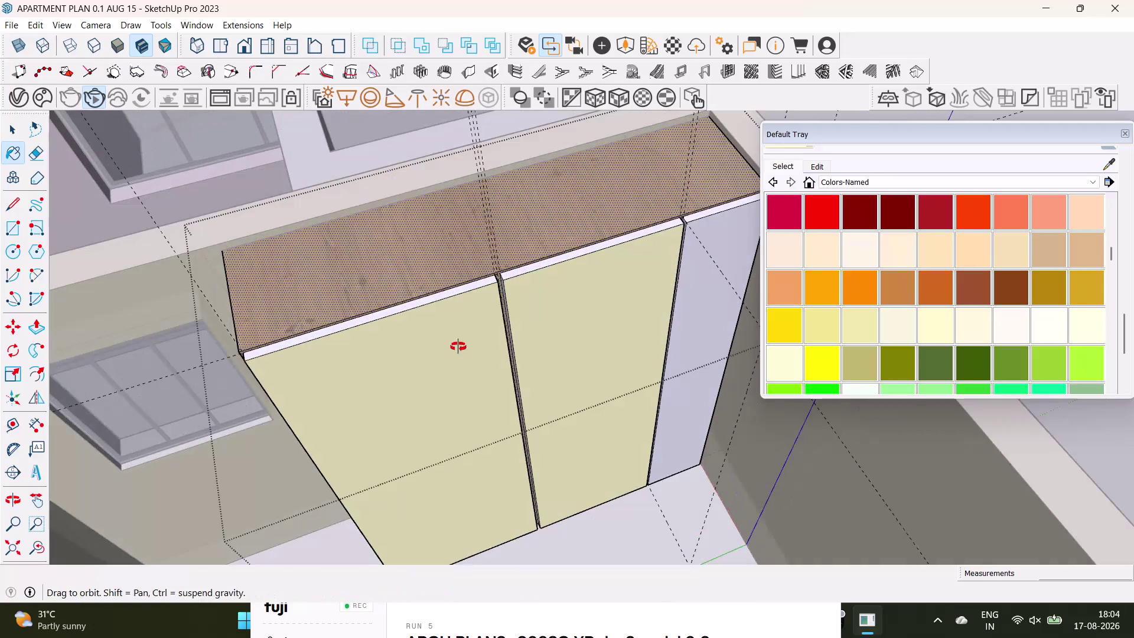
Paint the left shutter's thin top edge faces cream.
scroll(up, 3)
middle_drag(492, 348, 468, 236)
scroll(up, 3)
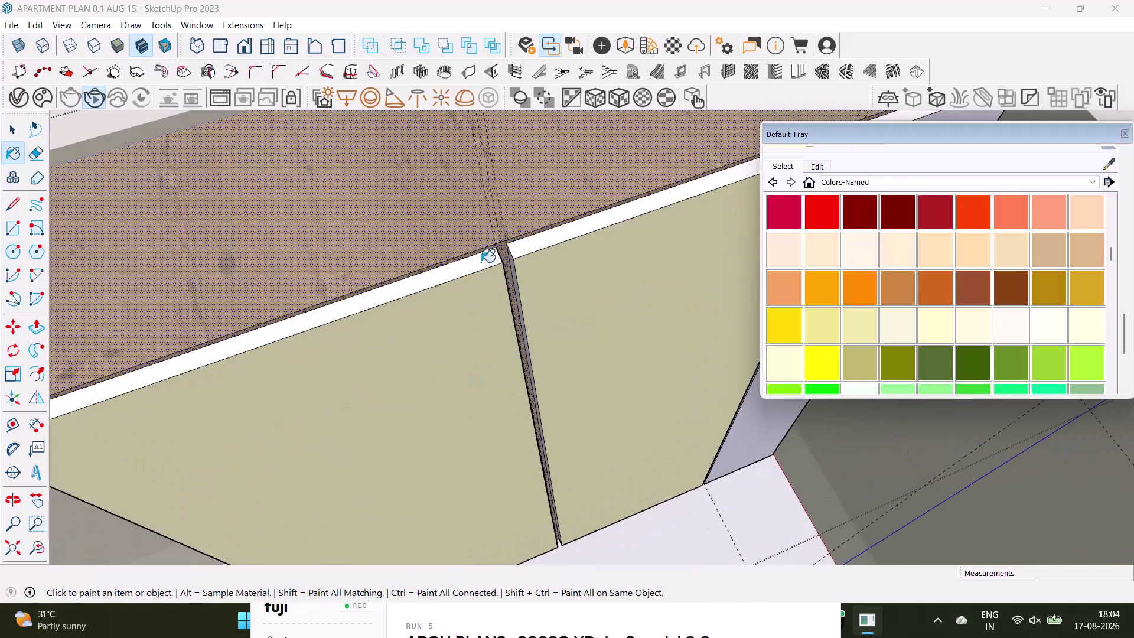
click(481, 262)
click(521, 247)
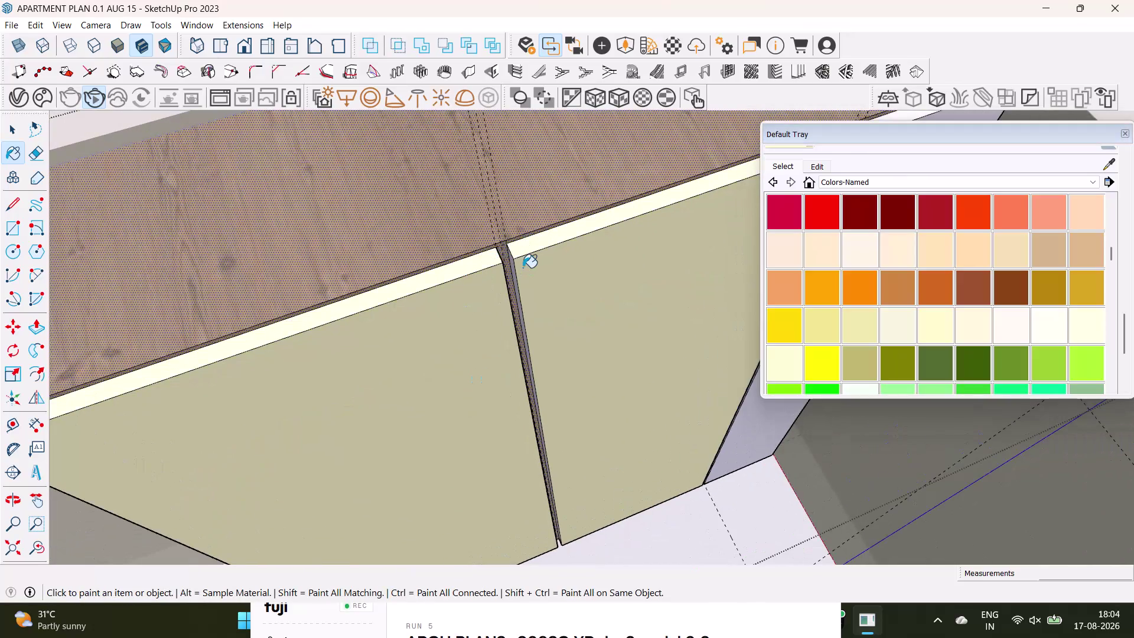
scroll(up, 3)
middle_drag(512, 268, 558, 252)
click(492, 269)
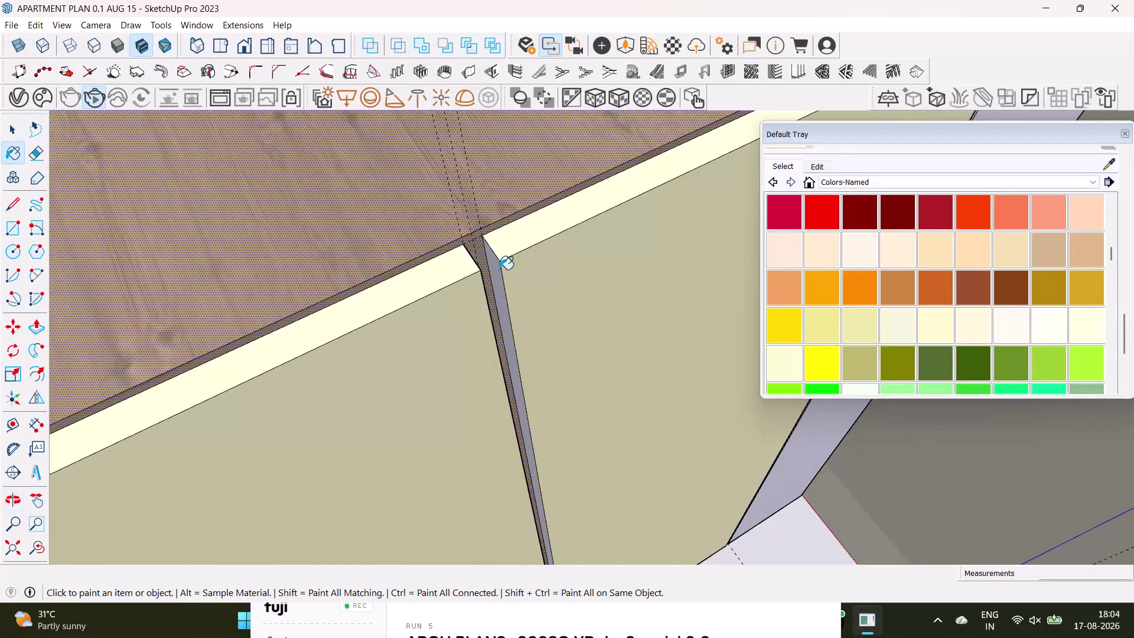
Paint the right shutter's top edge and the remaining top strip cream.
scroll(down, 3)
middle_drag(578, 287, 416, 341)
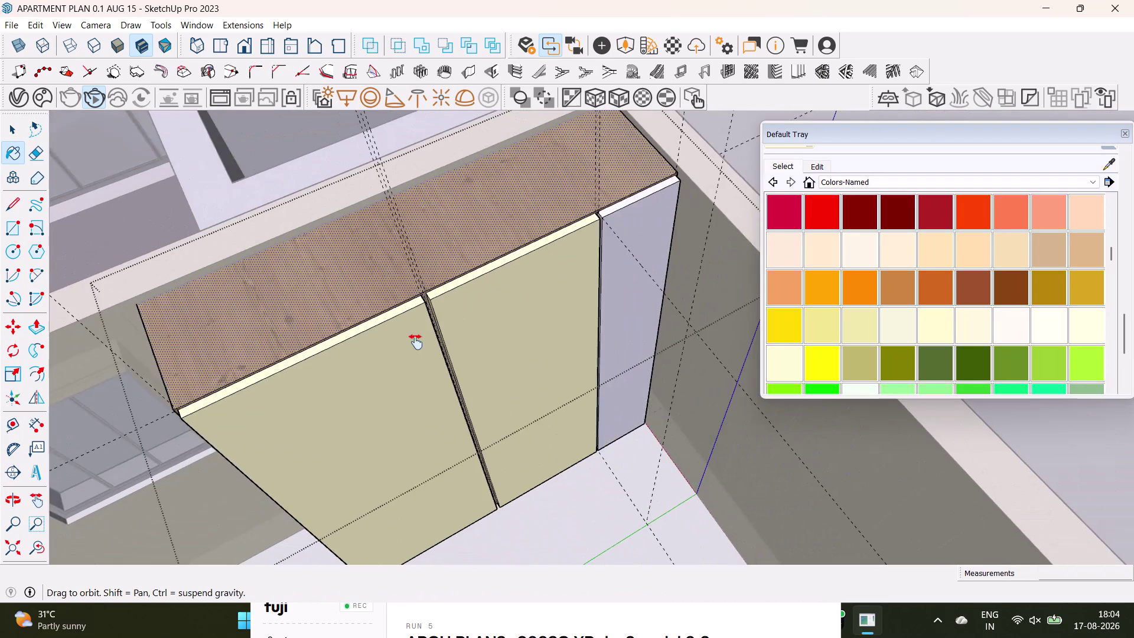
click(568, 251)
scroll(up, 3)
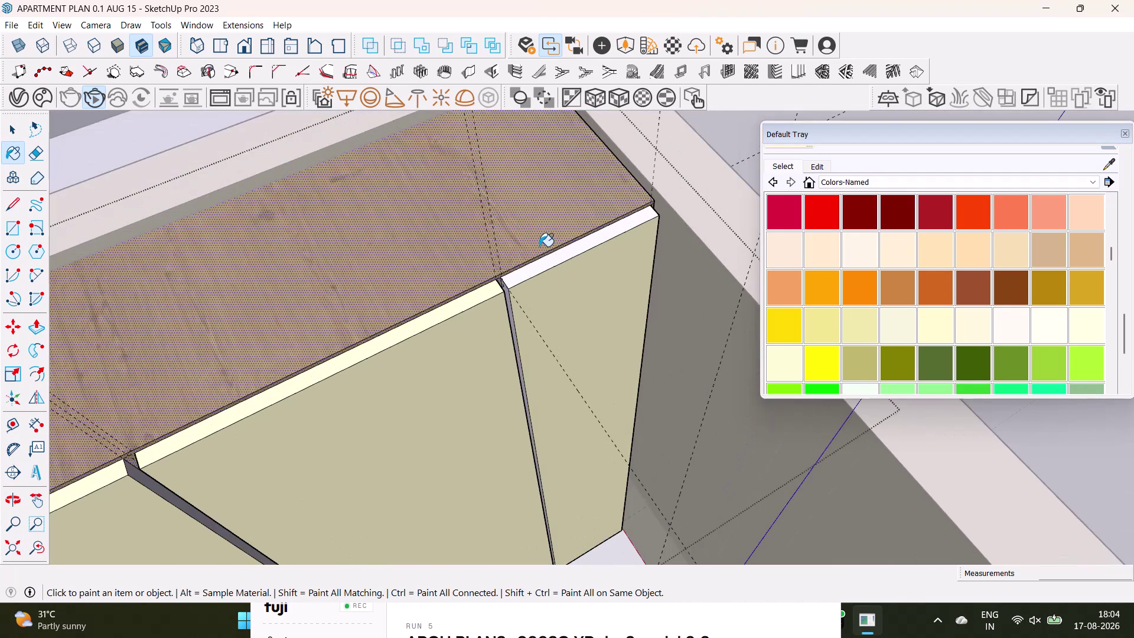
click(551, 264)
scroll(down, 3)
scroll(up, 3)
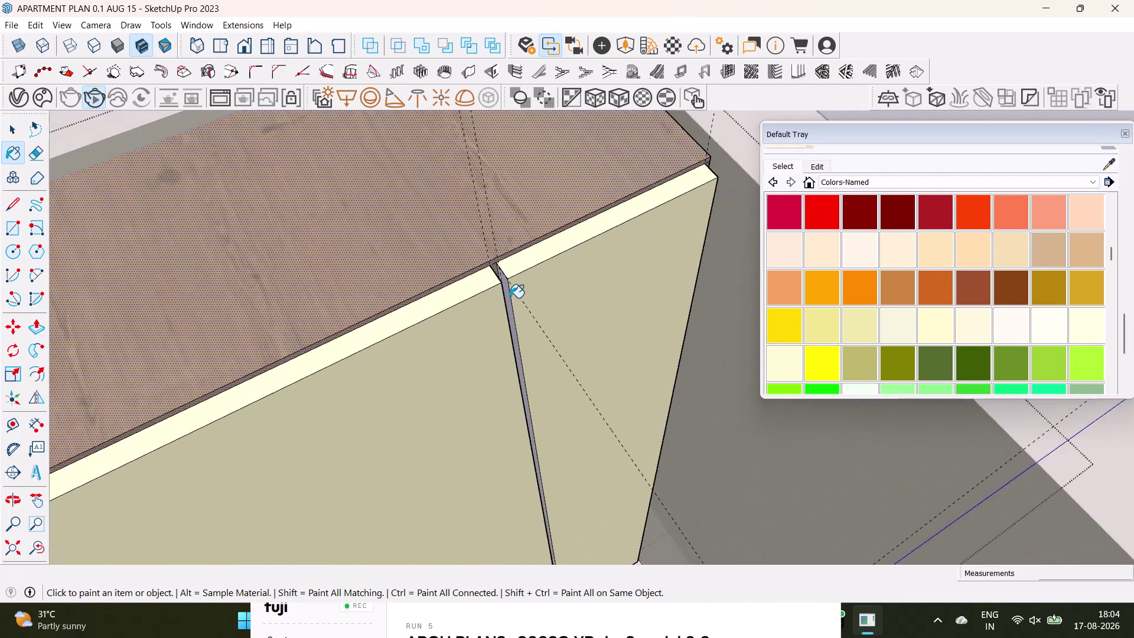
scroll(up, 3)
click(503, 284)
Orbit around the wardrobe to check the painted edges and its side.
scroll(down, 3)
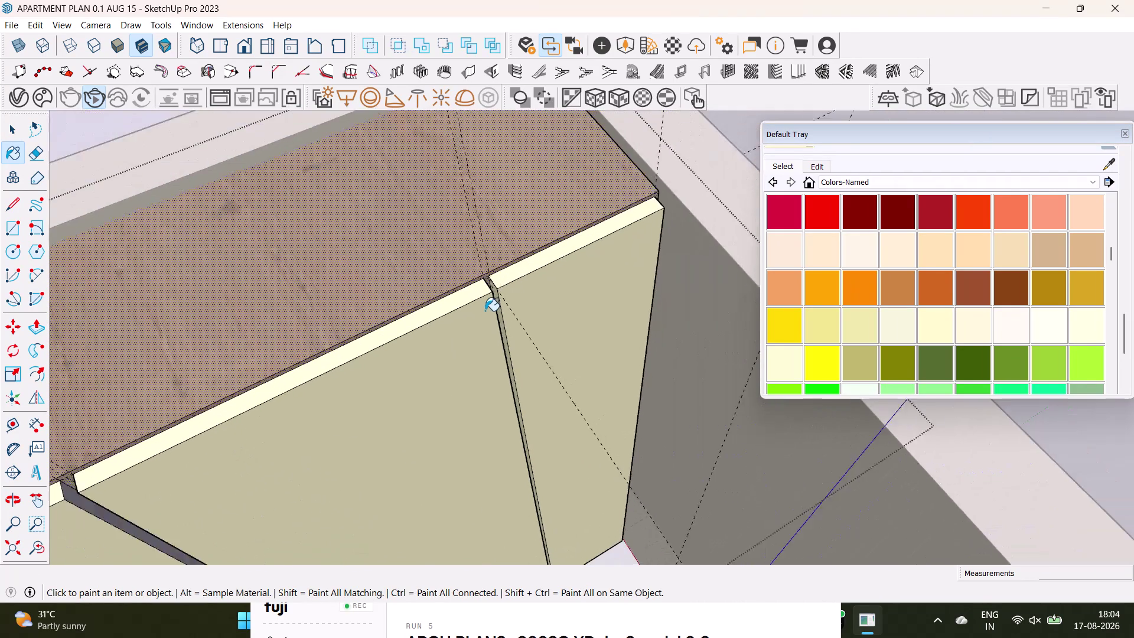
scroll(down, 3)
middle_drag(462, 315, 624, 251)
middle_drag(247, 375, 580, 198)
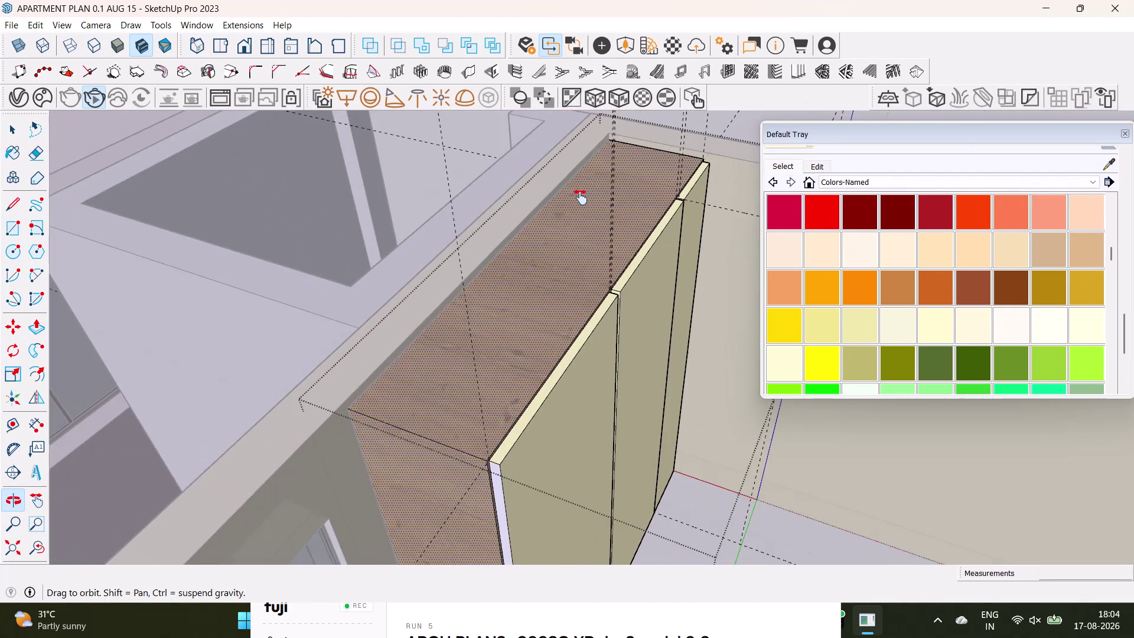
middle_drag(520, 420, 521, 298)
scroll(up, 3)
middle_drag(506, 460, 507, 405)
key(space)
click(511, 403)
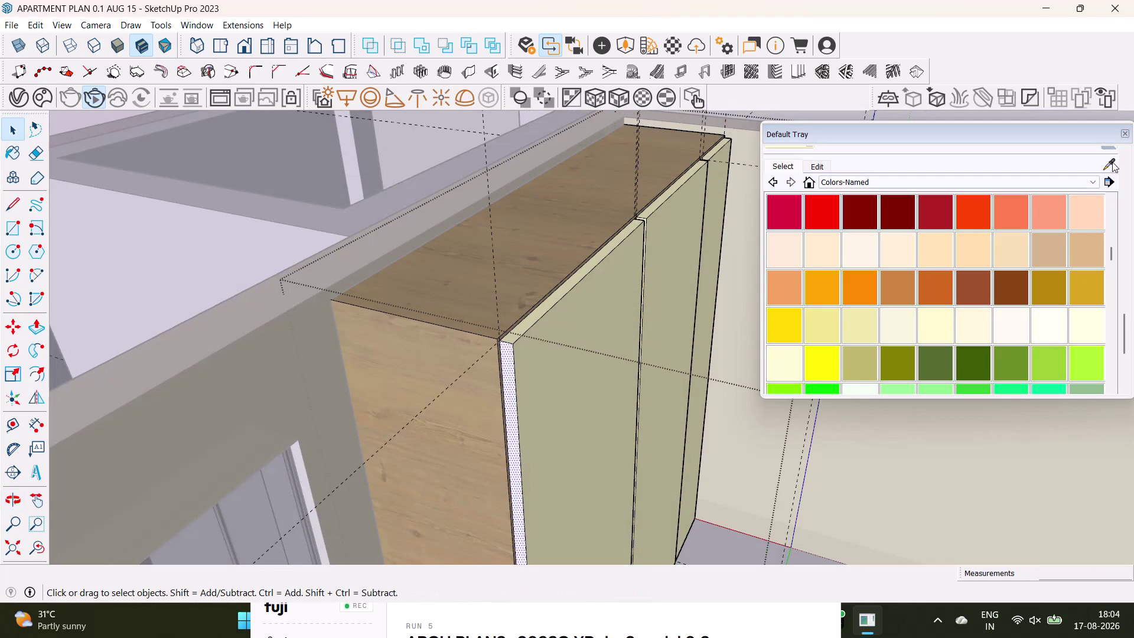
click(1111, 166)
click(512, 385)
click(538, 373)
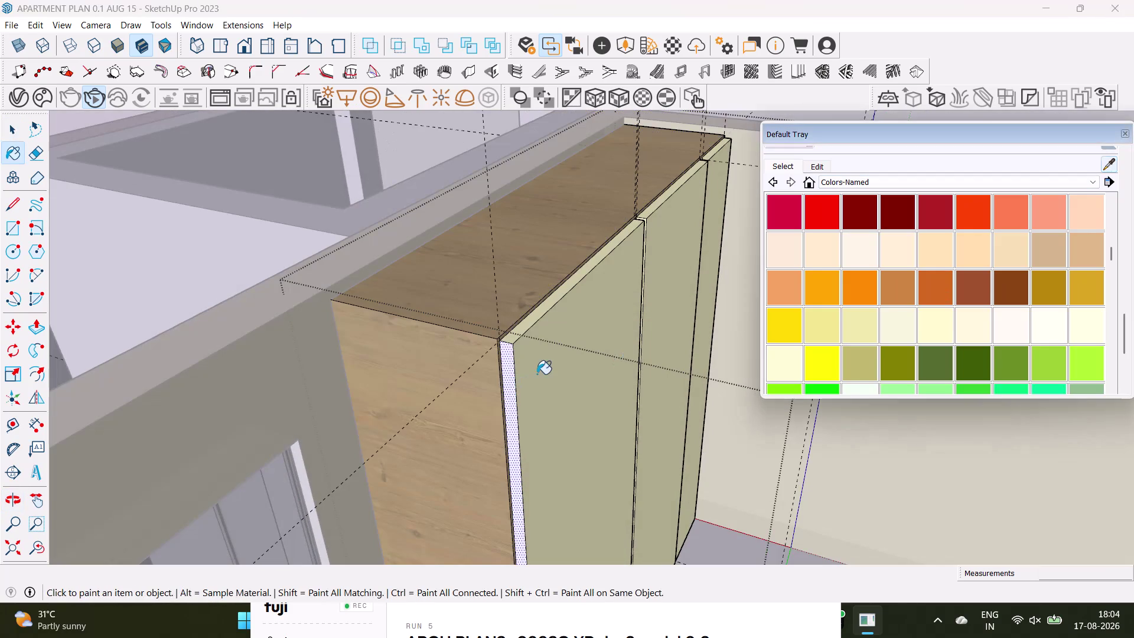
click(513, 378)
click(509, 378)
click(541, 368)
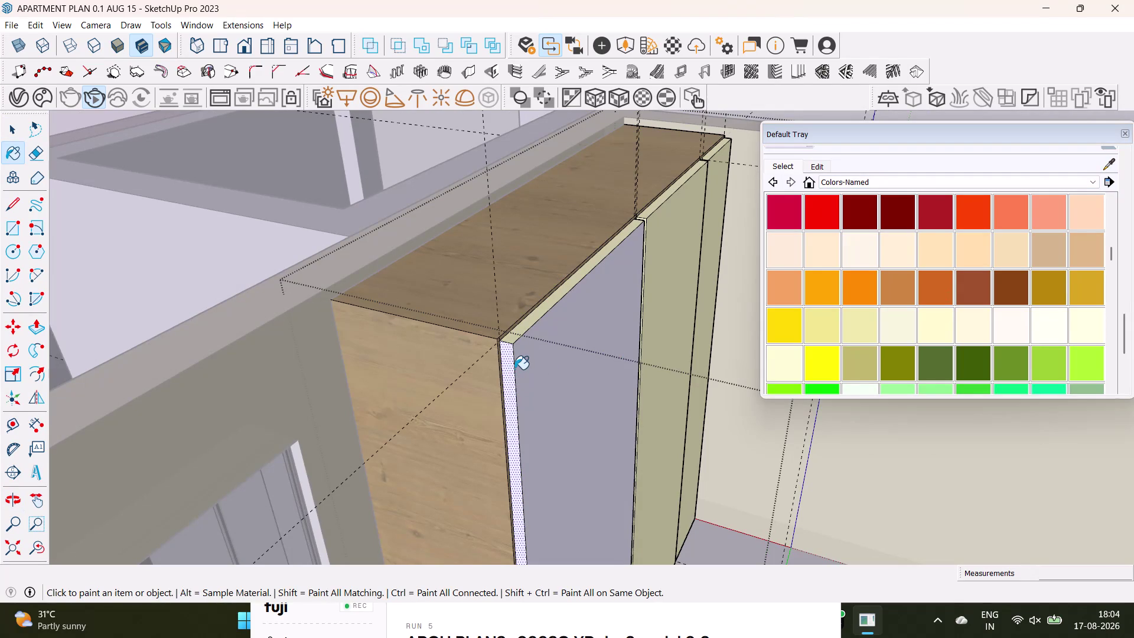
key(space)
click(531, 388)
click(512, 380)
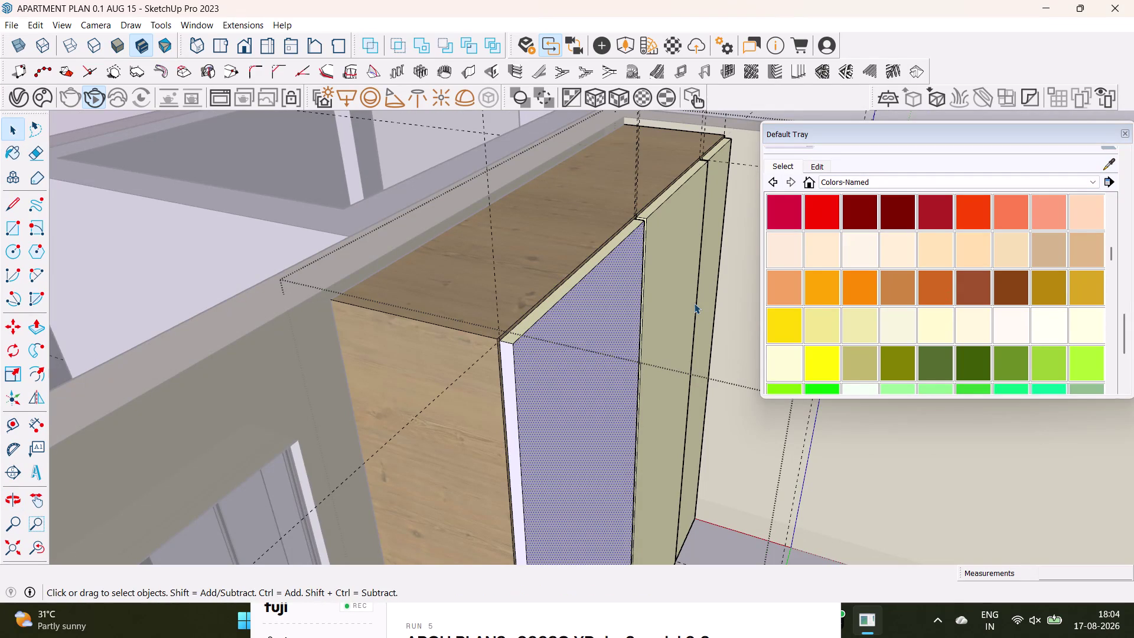
click(1105, 167)
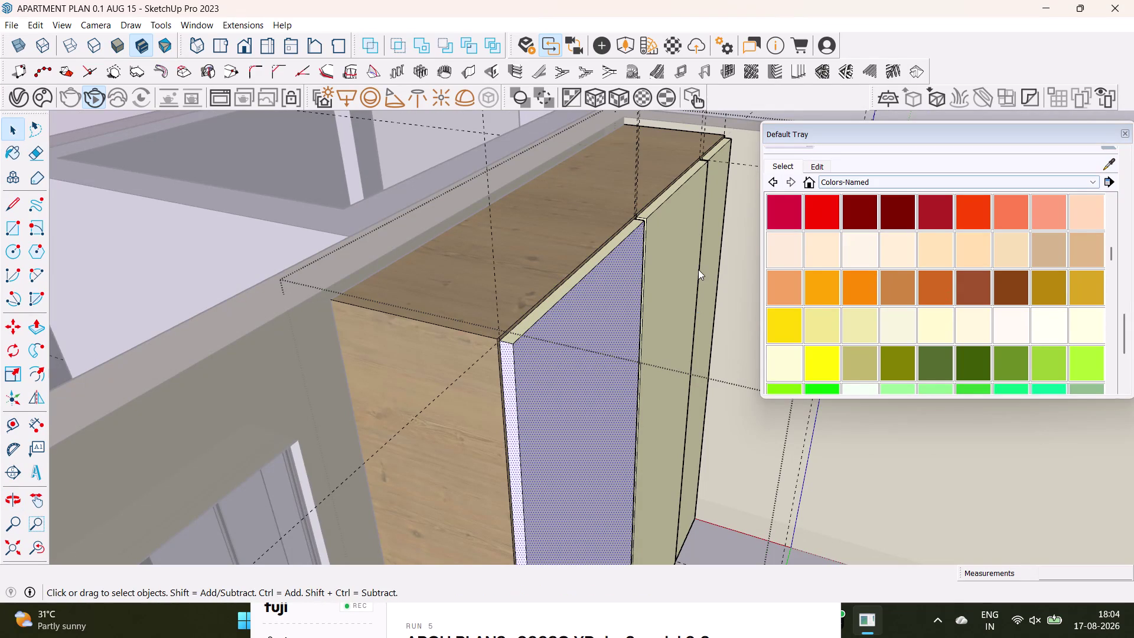
click(663, 266)
scroll(up, 3)
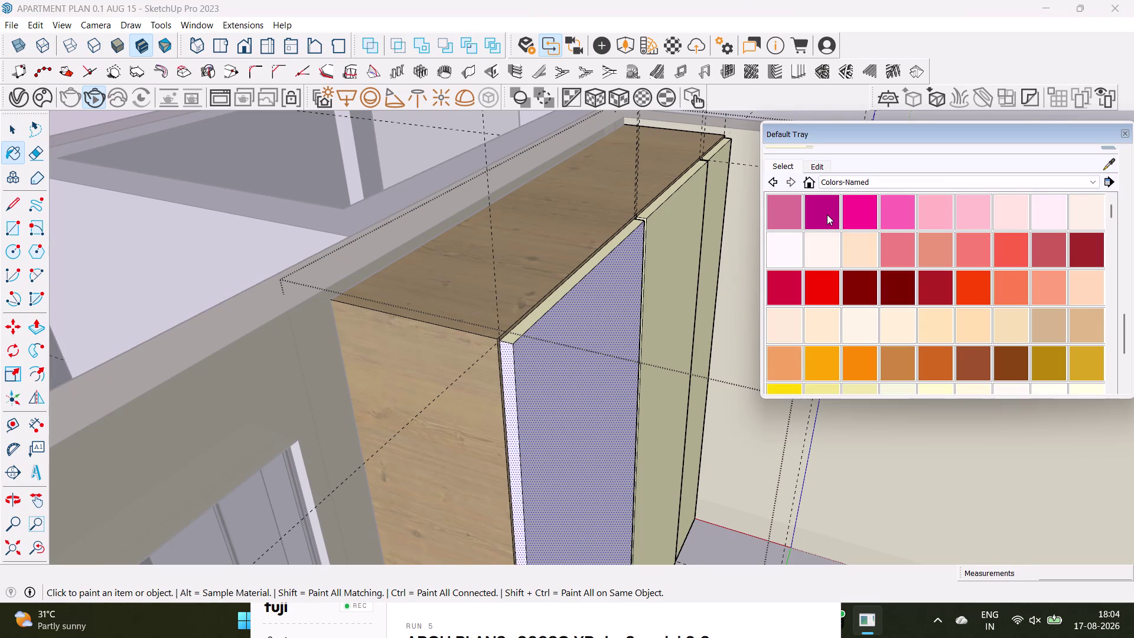
drag(1124, 323, 1133, 239)
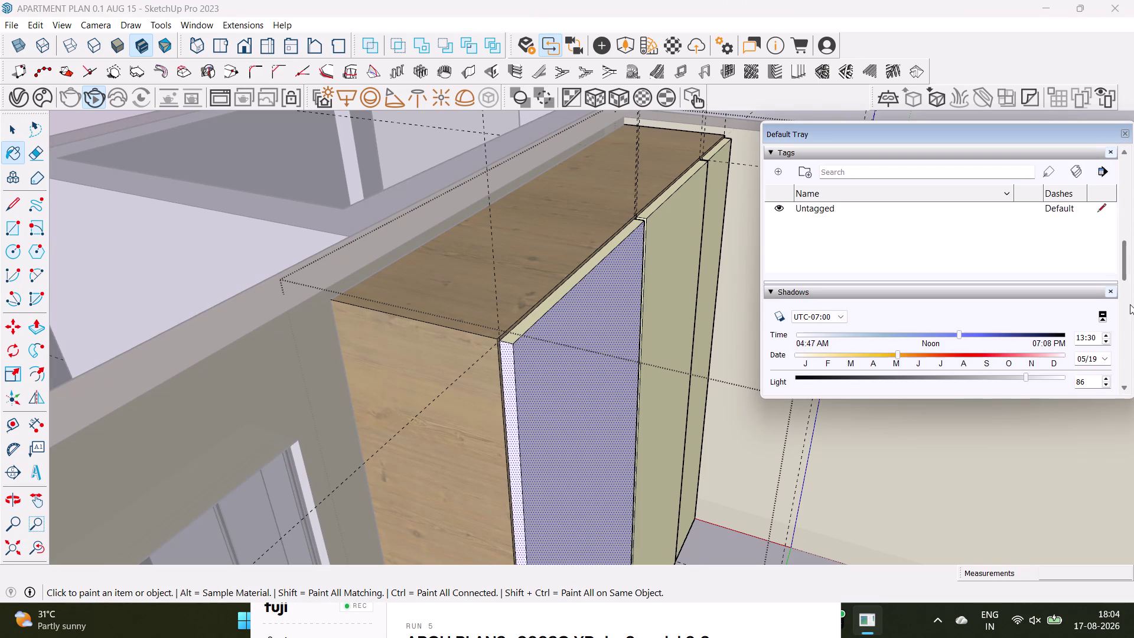
drag(1125, 255, 1127, 306)
click(782, 336)
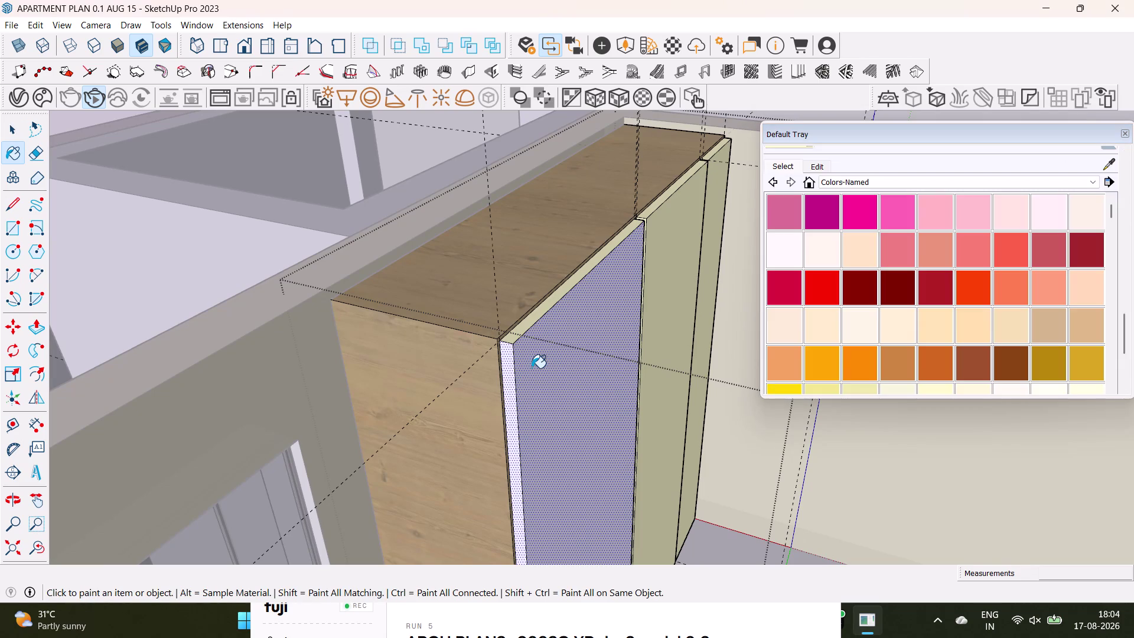
click(531, 368)
click(511, 372)
scroll(down, 3)
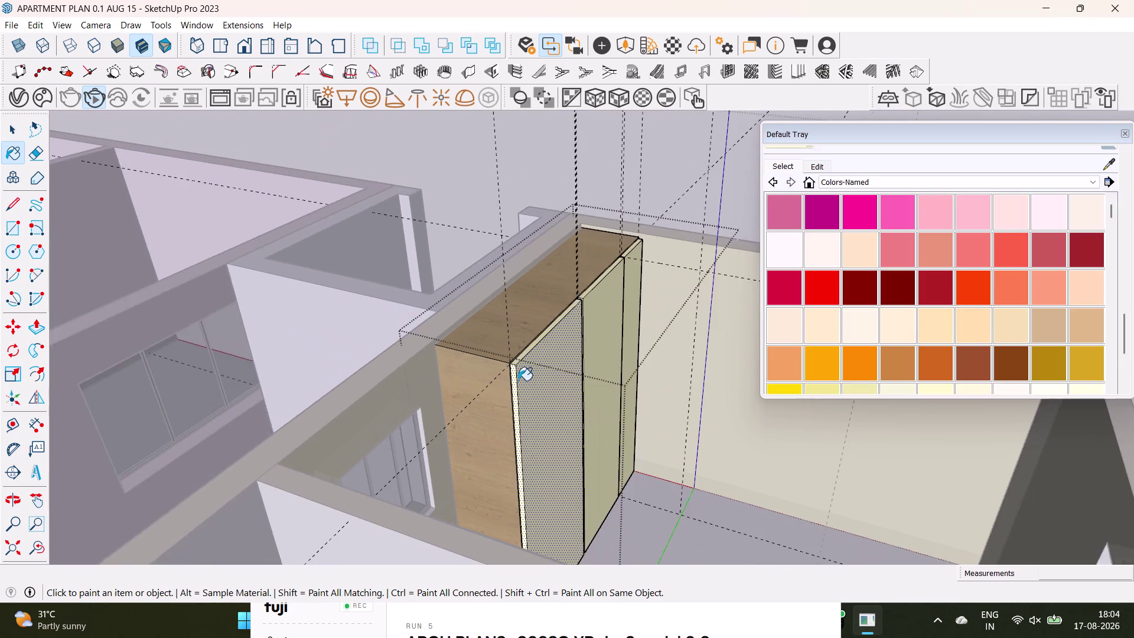
scroll(down, 3)
key(space)
Clear the selection and pull back to an overview of the apartment plan.
click(536, 181)
middle_drag(593, 256, 385, 343)
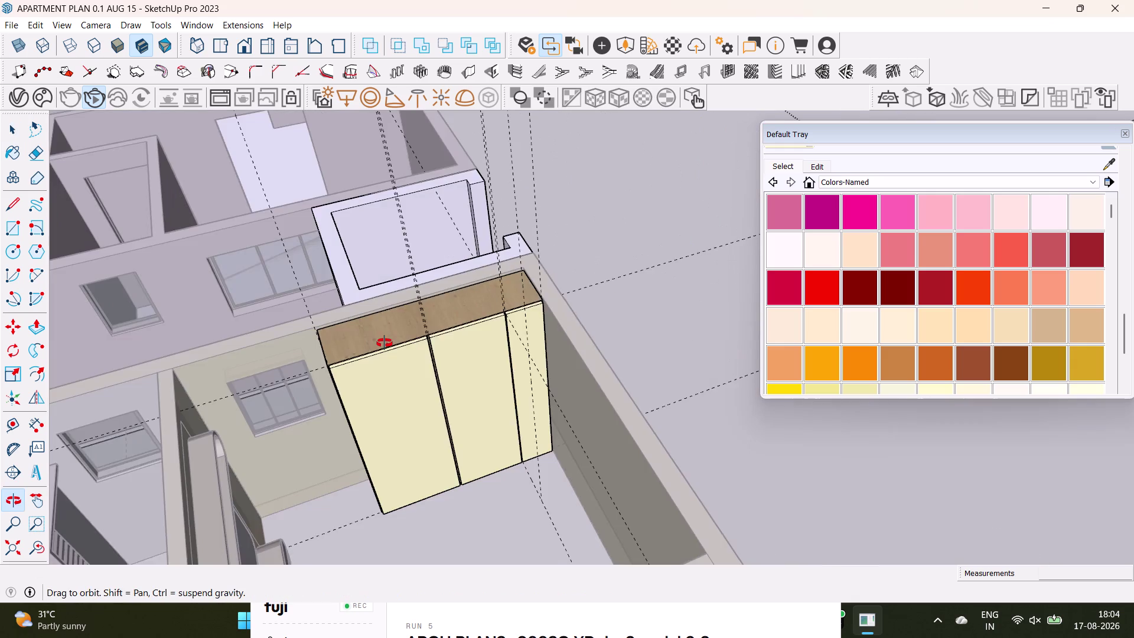
scroll(down, 3)
key(space)
click(583, 331)
middle_drag(591, 362, 344, 409)
scroll(up, 3)
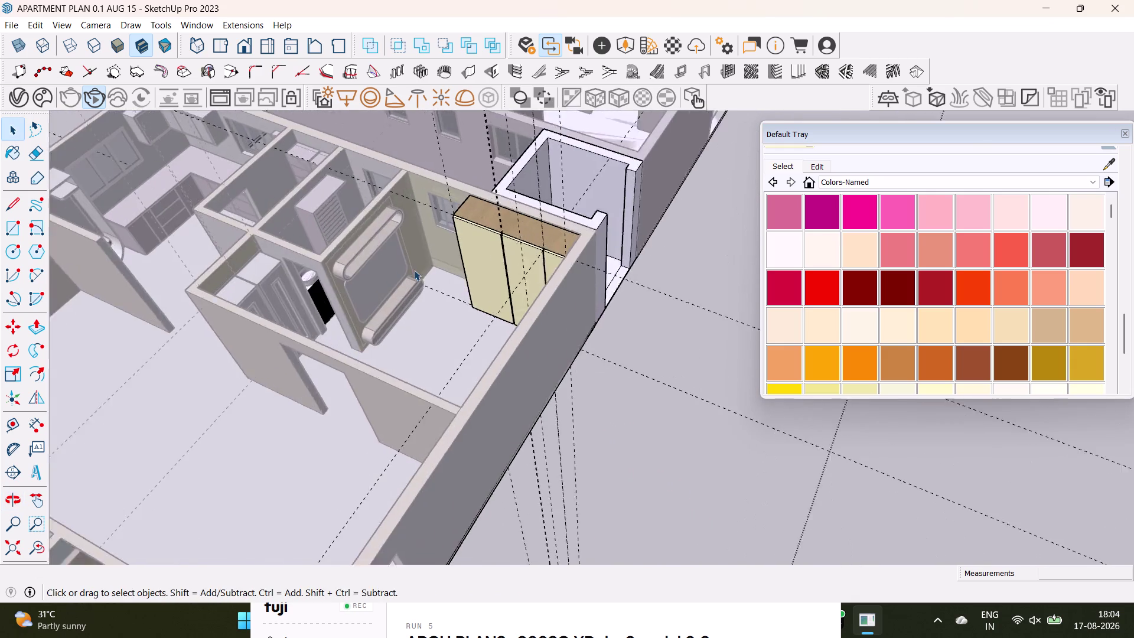
scroll(up, 3)
middle_drag(414, 270, 481, 281)
key(space)
scroll(down, 3)
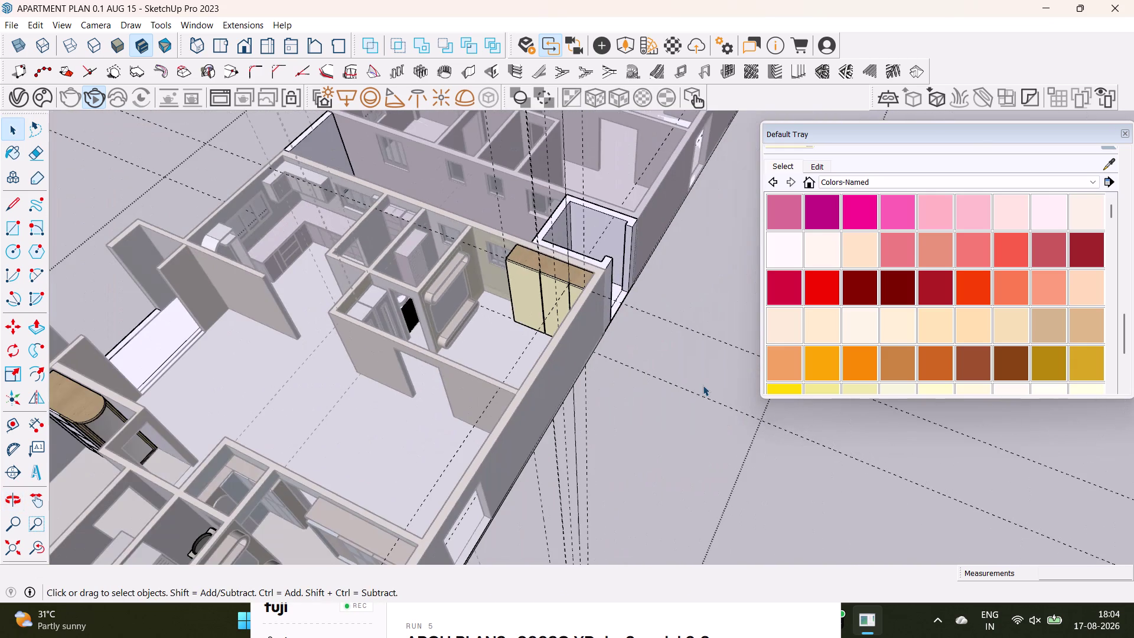
key(space)
click(702, 385)
click(703, 385)
Orbit and zoom to the bedroom wardrobe's white shutters and their handle frames.
middle_drag(637, 459, 468, 405)
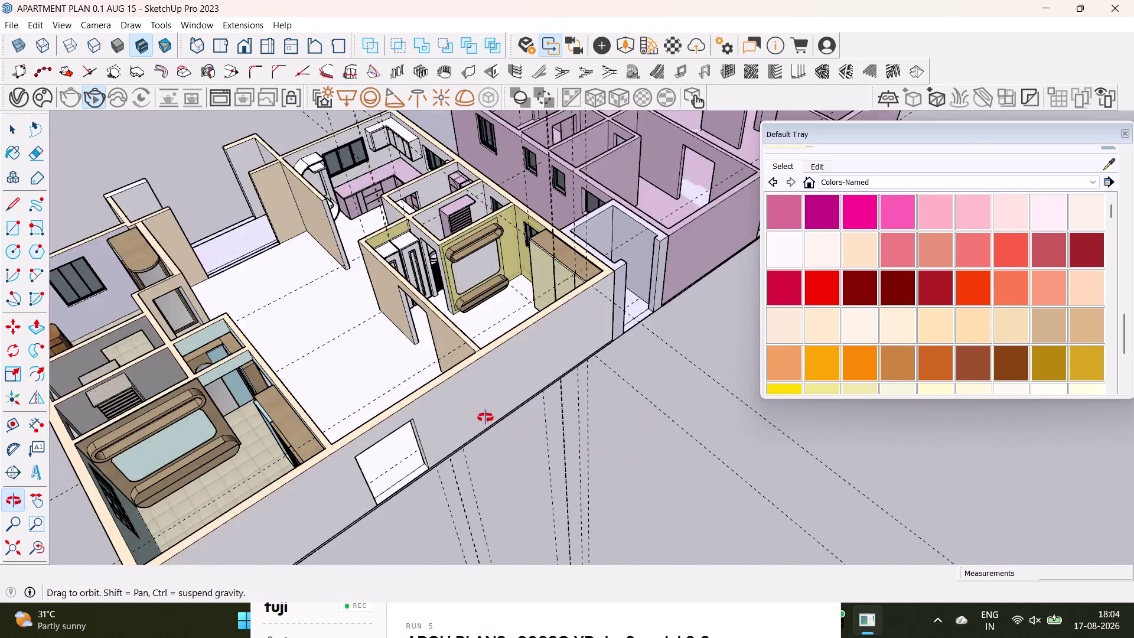
middle_drag(467, 405, 467, 410)
scroll(up, 3)
middle_drag(529, 342, 457, 385)
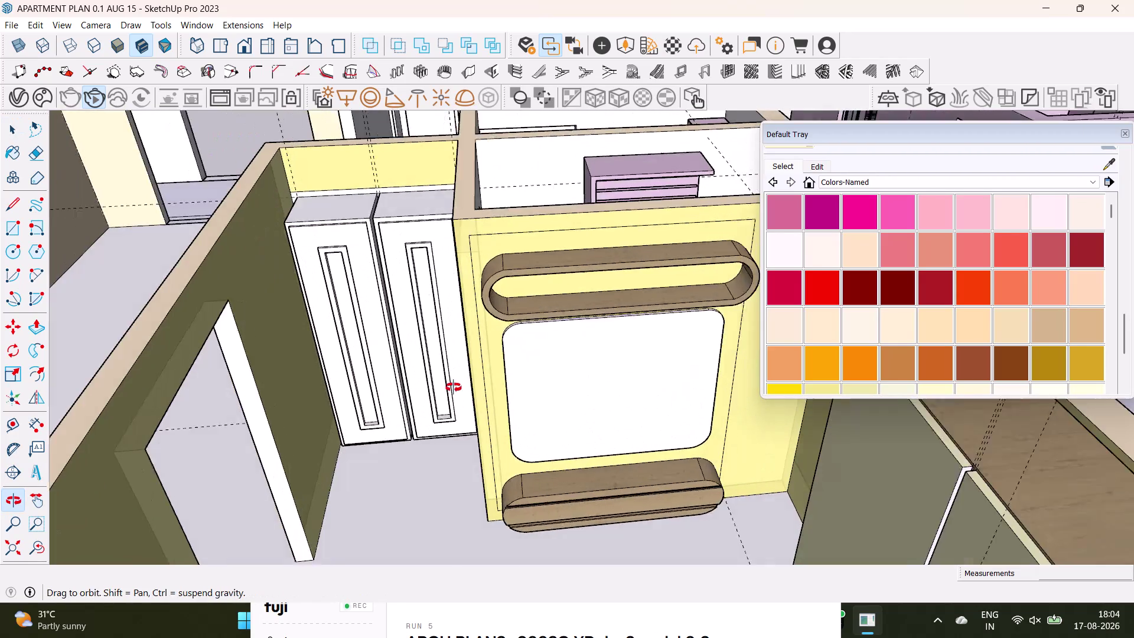
middle_drag(458, 384, 454, 388)
scroll(up, 3)
middle_drag(389, 332, 448, 388)
scroll(up, 3)
middle_drag(363, 319, 363, 315)
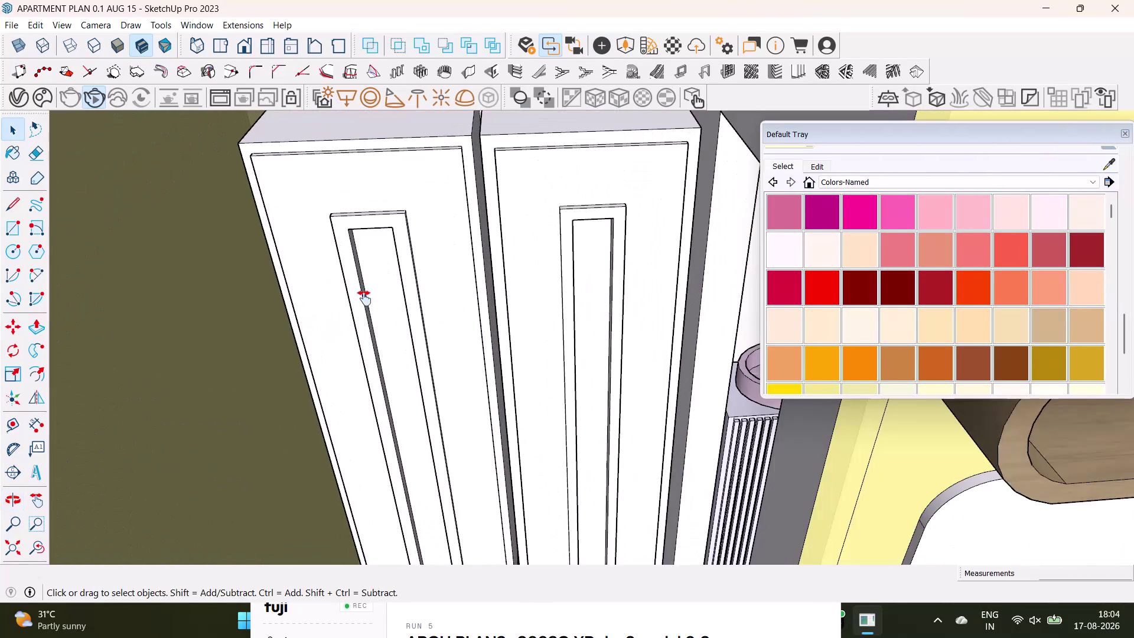
middle_drag(363, 316, 367, 297)
Enter the shutter group and its handle frame for editing.
double_click(389, 196)
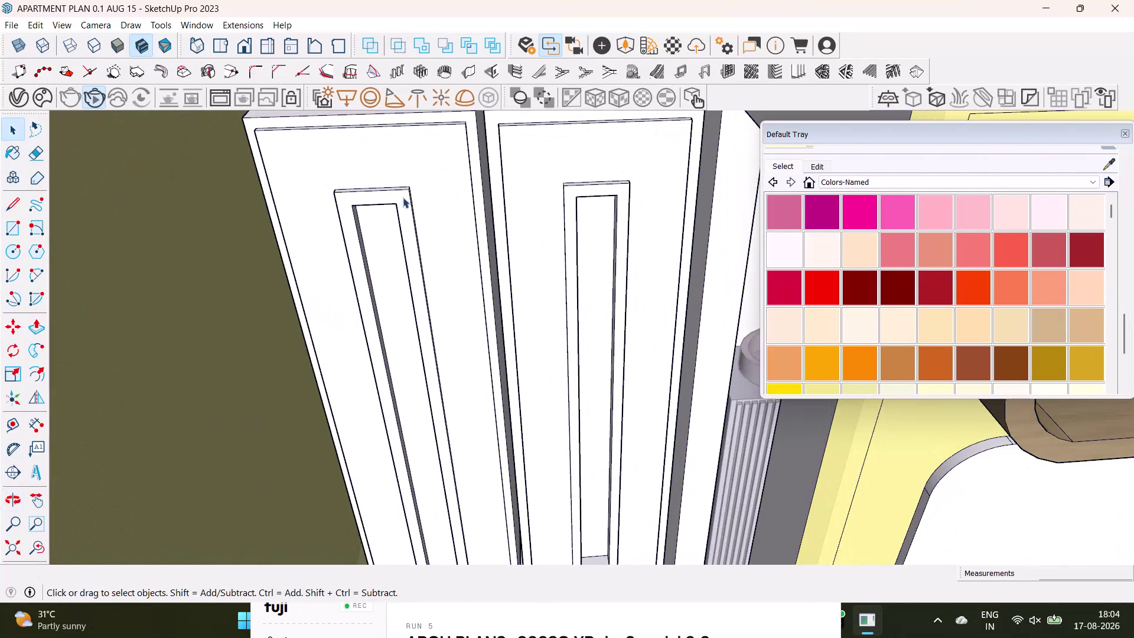
double_click(403, 201)
scroll(up, 3)
middle_drag(399, 208, 402, 289)
scroll(up, 3)
click(416, 235)
middle_drag(447, 286, 422, 292)
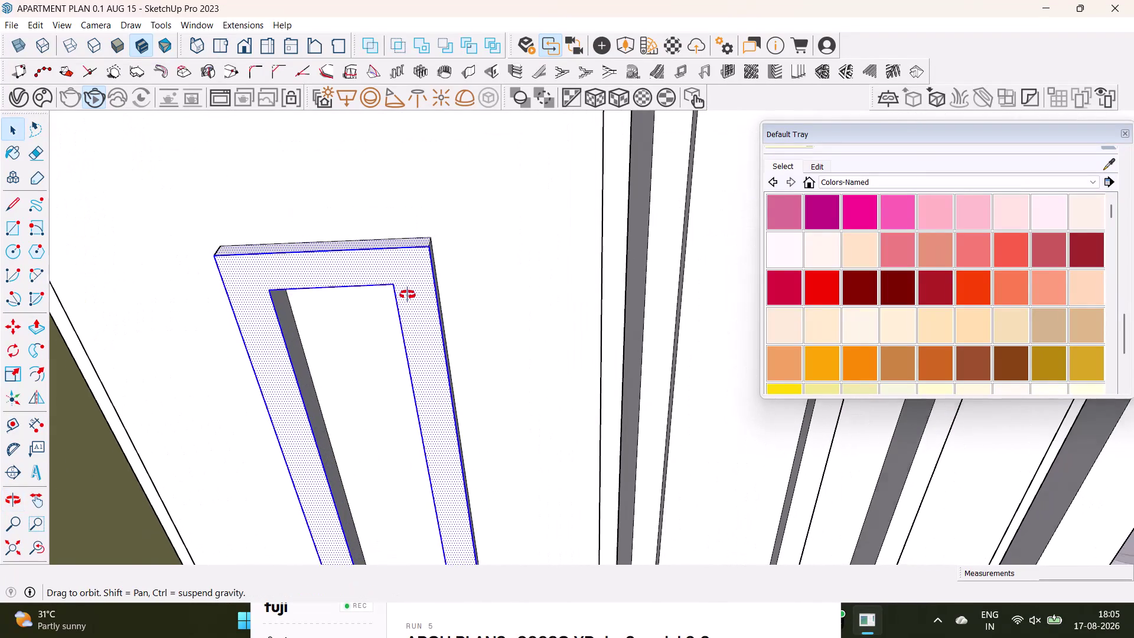
middle_drag(422, 291, 338, 295)
click(287, 274)
middle_drag(218, 329, 384, 323)
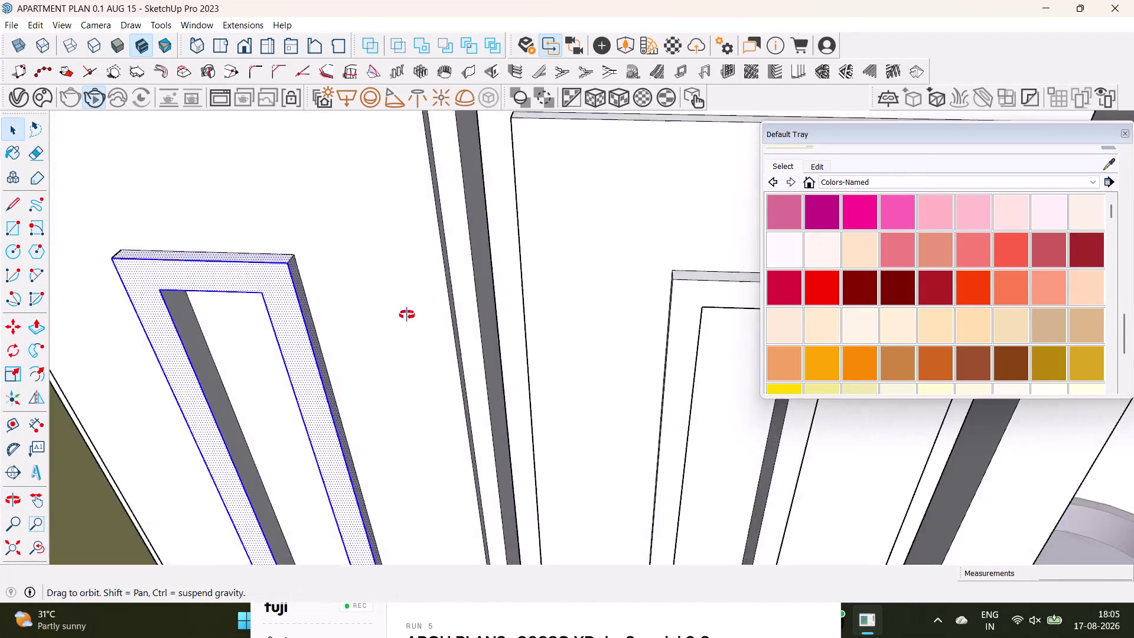
middle_drag(384, 322, 466, 300)
middle_drag(407, 385, 497, 265)
middle_drag(436, 332, 540, 301)
middle_drag(503, 311, 425, 341)
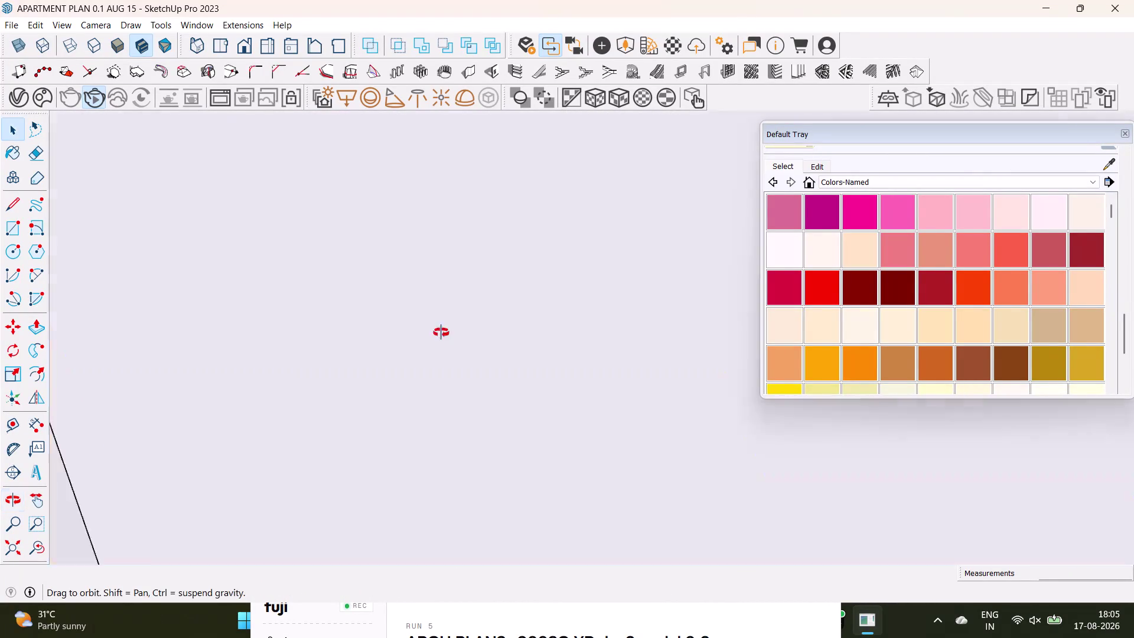
middle_drag(425, 341, 327, 426)
click(37, 544)
scroll(up, 3)
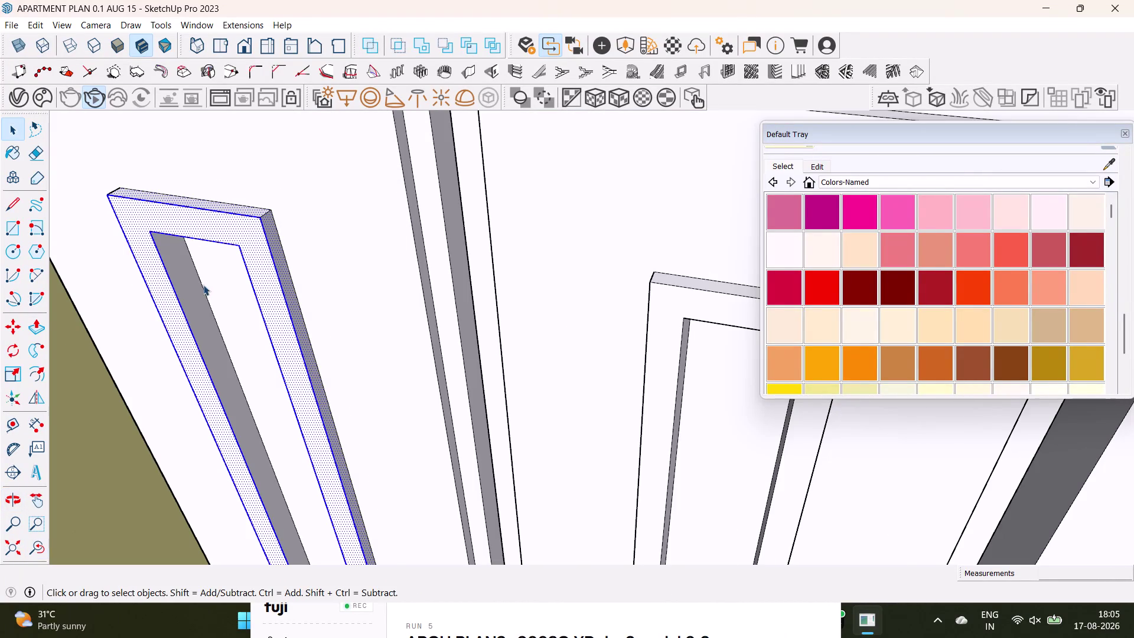
middle_drag(204, 283, 370, 259)
middle_drag(364, 295, 588, 282)
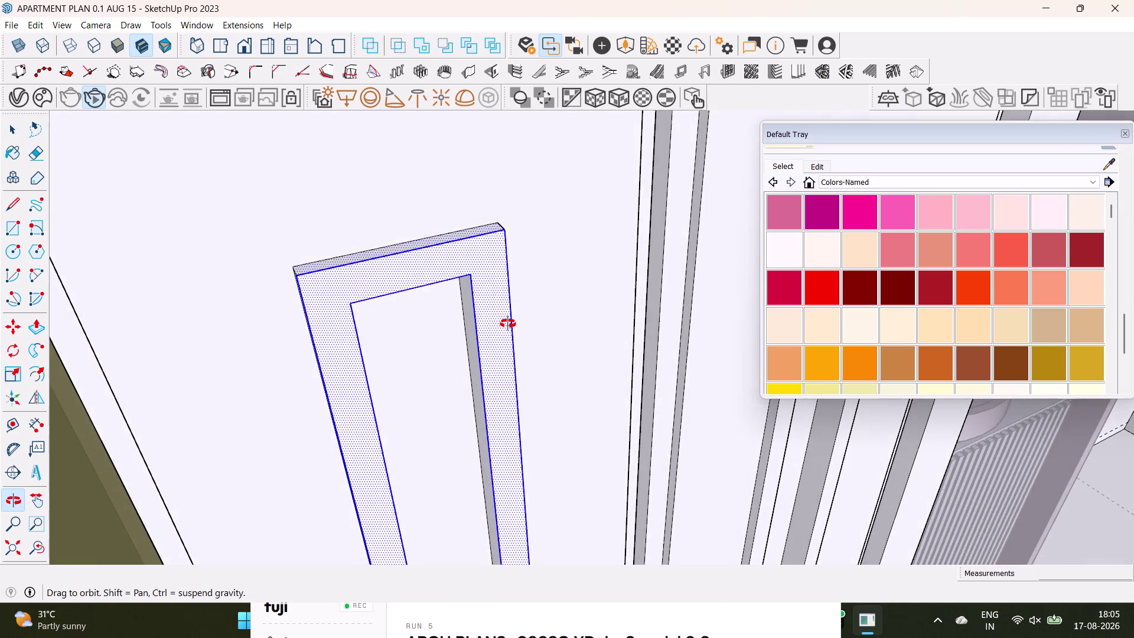
middle_drag(489, 329, 563, 305)
click(313, 309)
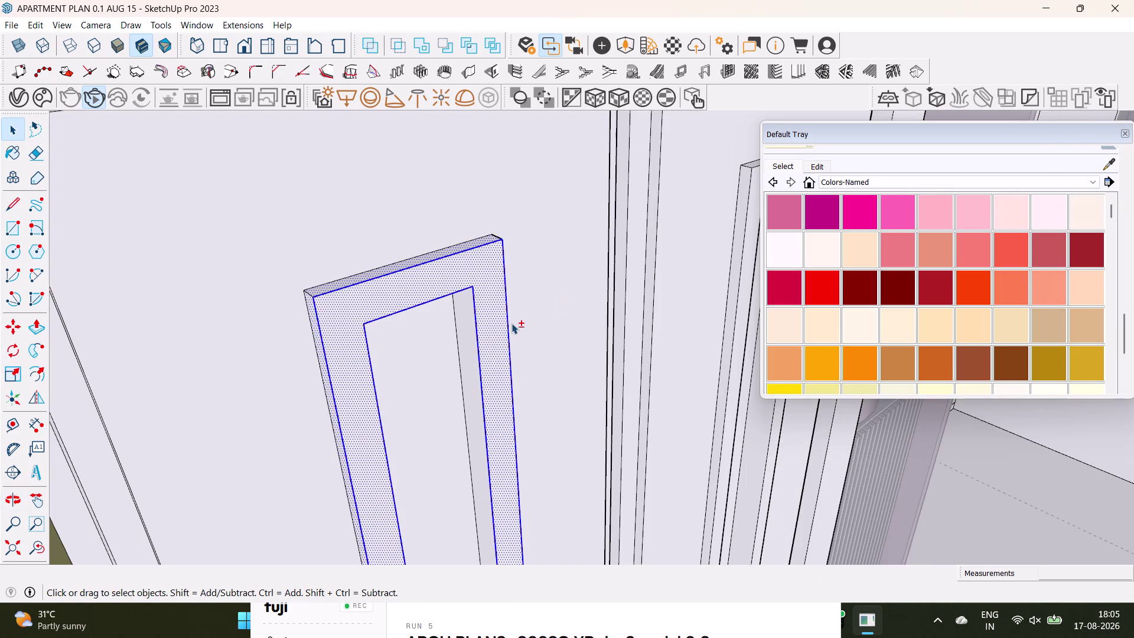
scroll(down, 3)
click(31, 557)
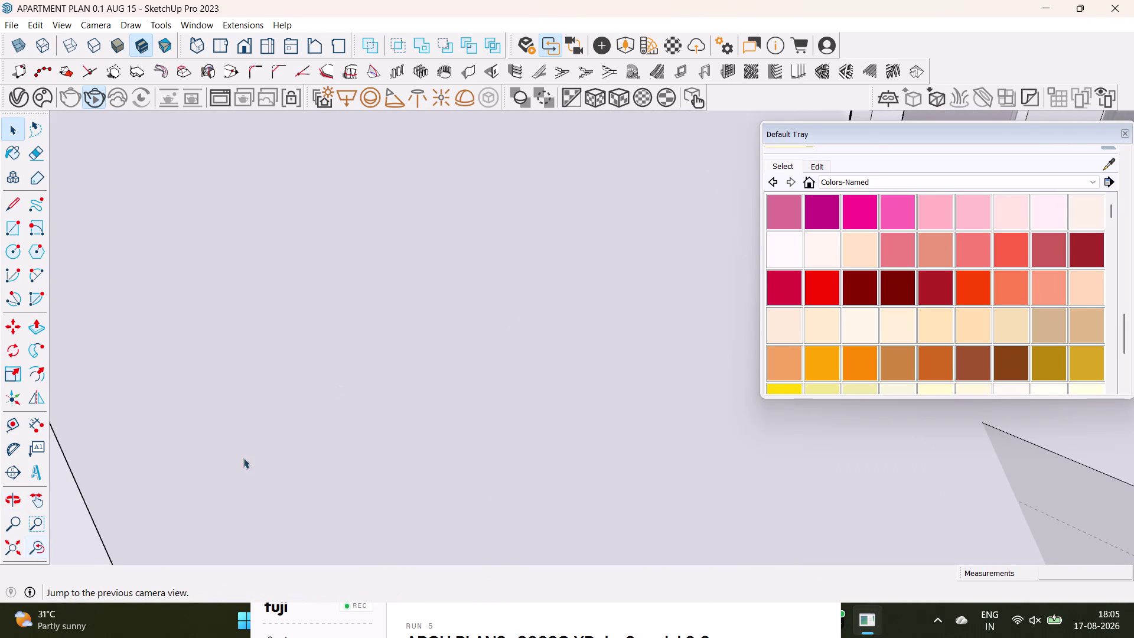
scroll(up, 3)
click(482, 323)
middle_drag(489, 349, 447, 328)
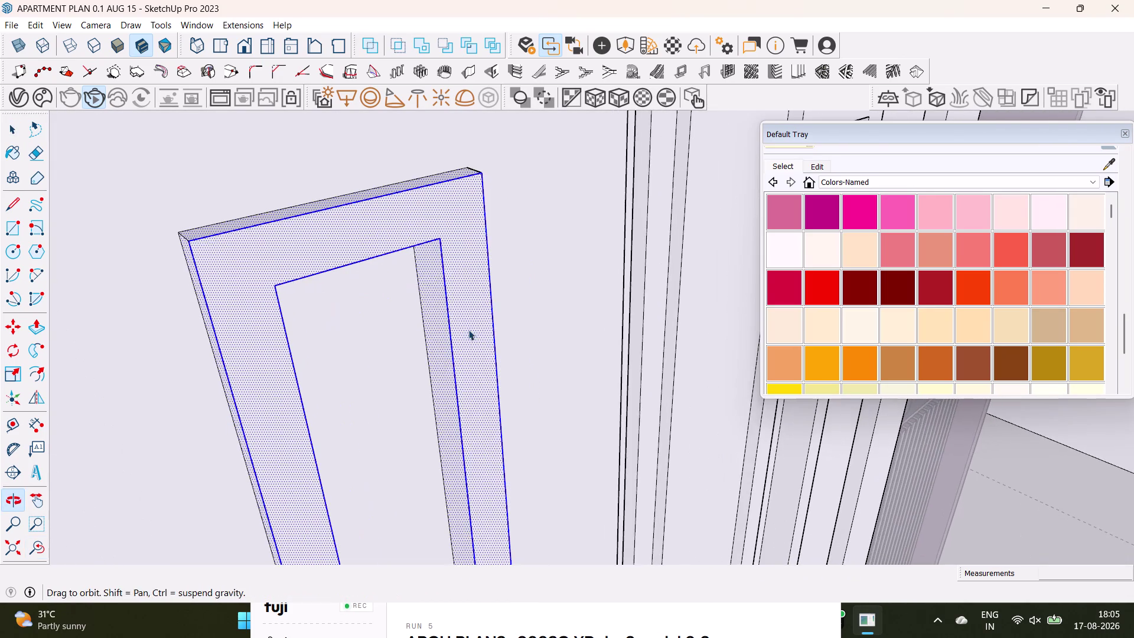
middle_drag(466, 330, 263, 345)
click(303, 268)
scroll(down, 3)
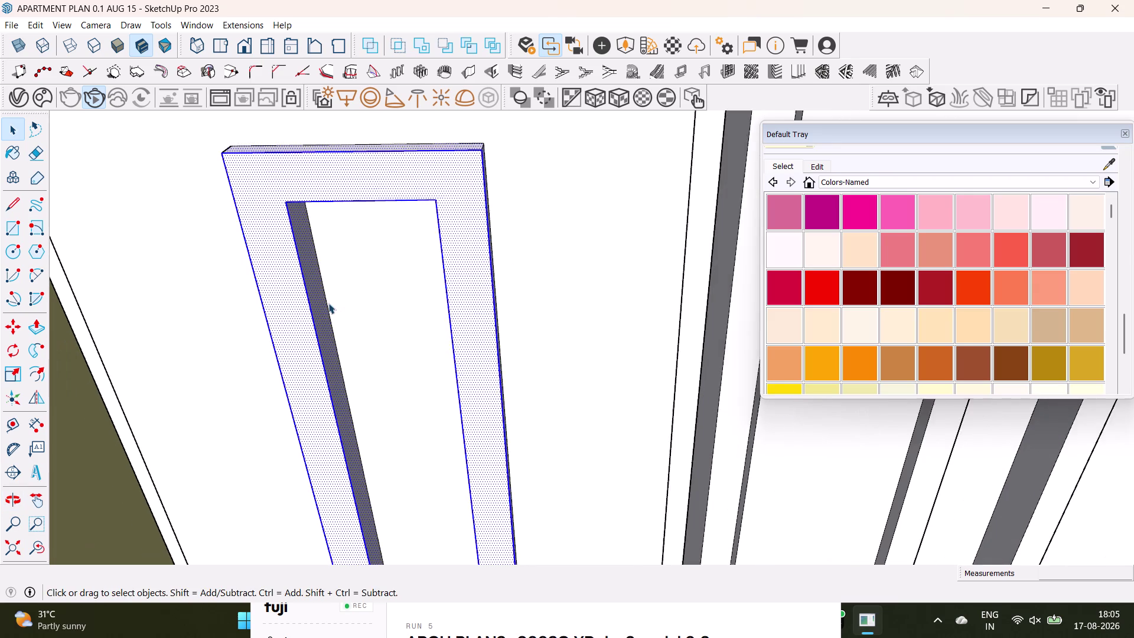
scroll(down, 3)
middle_drag(391, 362, 391, 166)
scroll(down, 3)
middle_drag(426, 527, 443, 364)
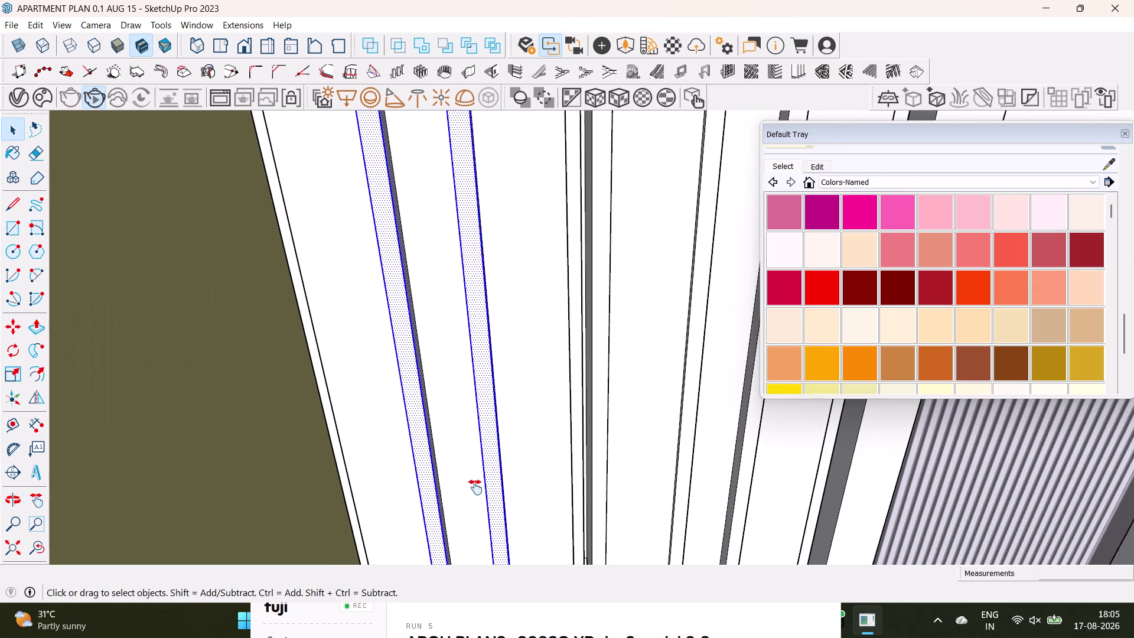
middle_drag(477, 501, 446, 337)
scroll(up, 3)
click(493, 510)
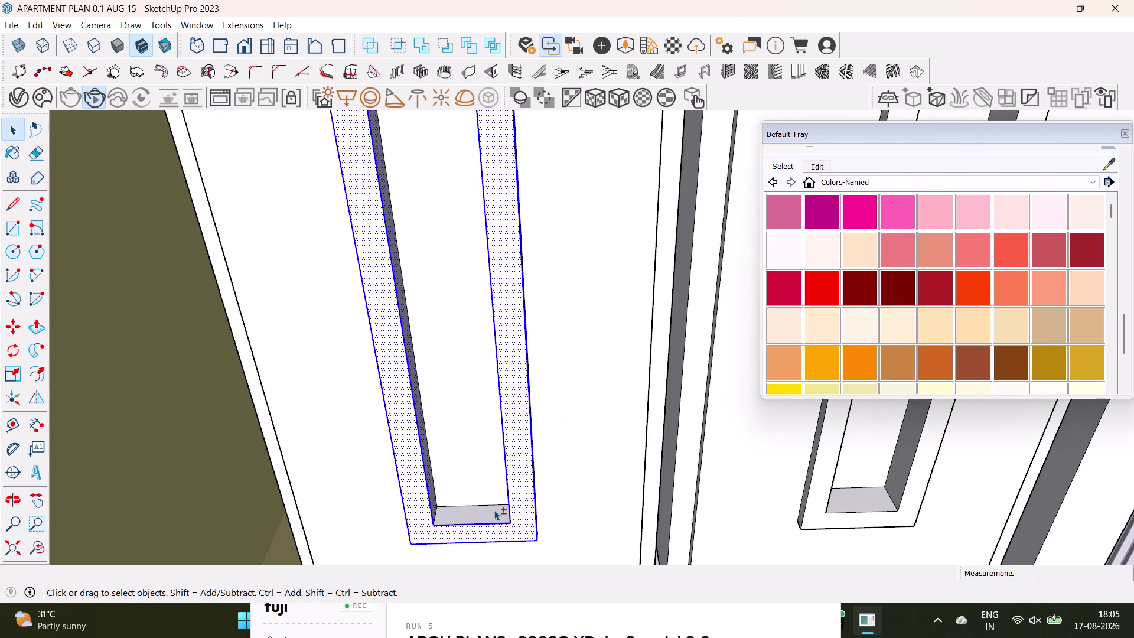
middle_drag(479, 436, 332, 474)
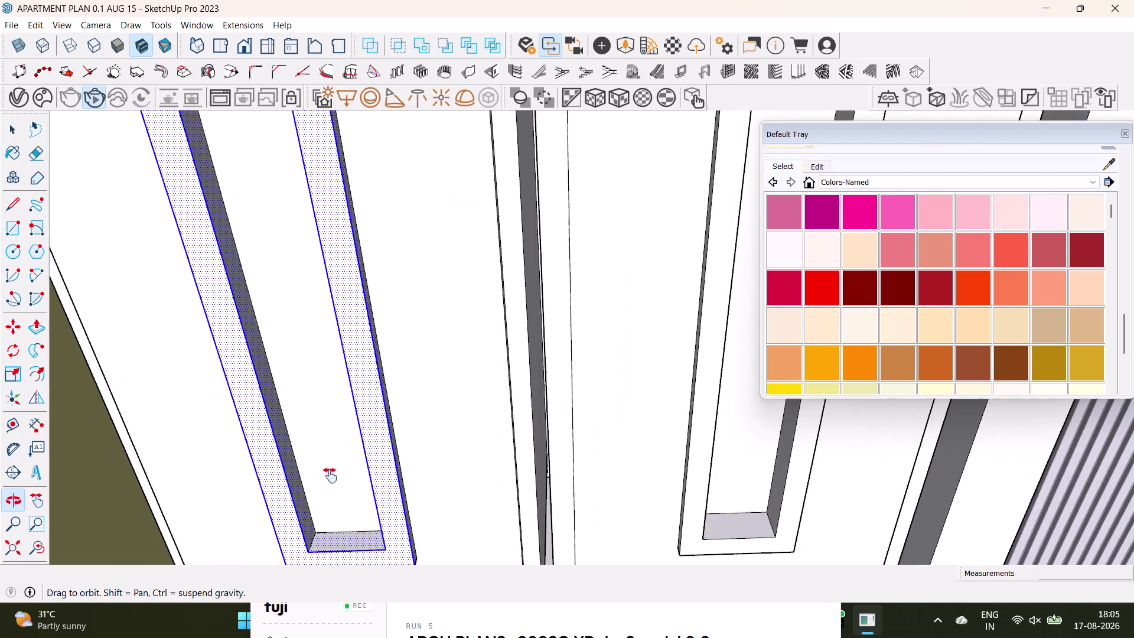
middle_drag(332, 475, 296, 515)
middle_drag(582, 358, 535, 427)
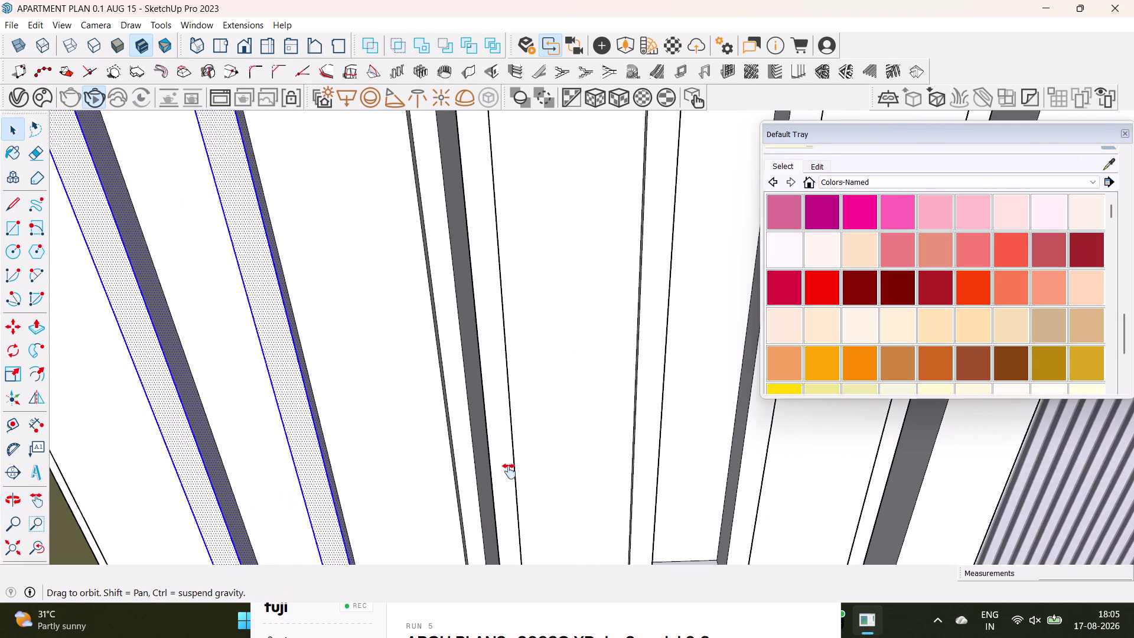
middle_drag(534, 427, 479, 528)
middle_drag(542, 358, 538, 409)
scroll(down, 3)
scroll(down, 3)
middle_drag(545, 370, 549, 493)
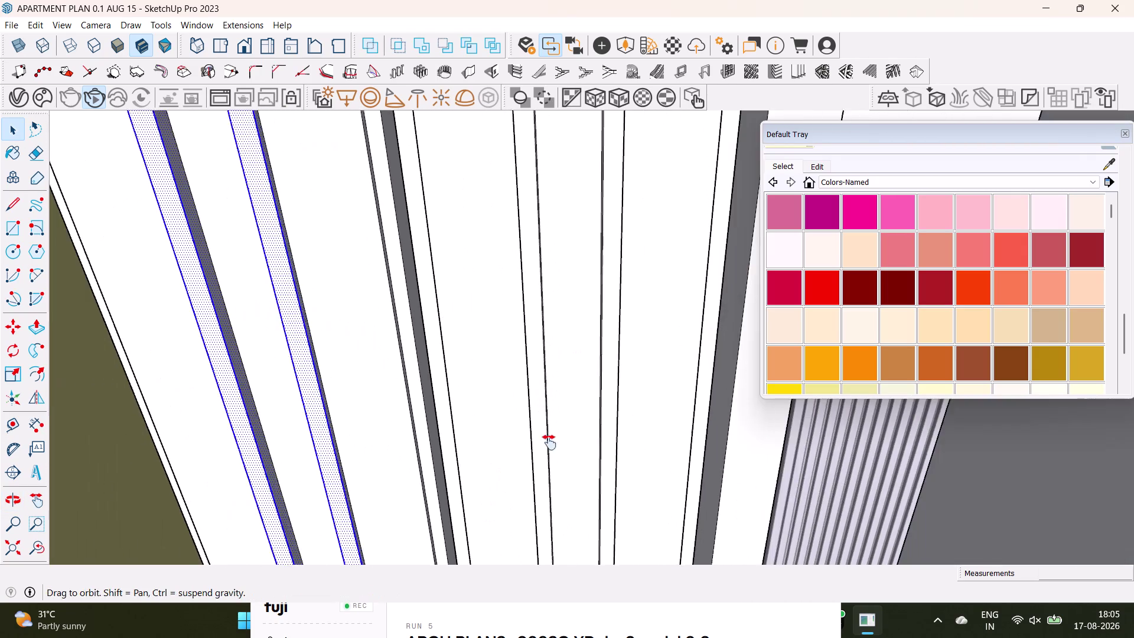
middle_drag(549, 493, 548, 552)
scroll(down, 3)
middle_drag(560, 235, 542, 385)
click(522, 309)
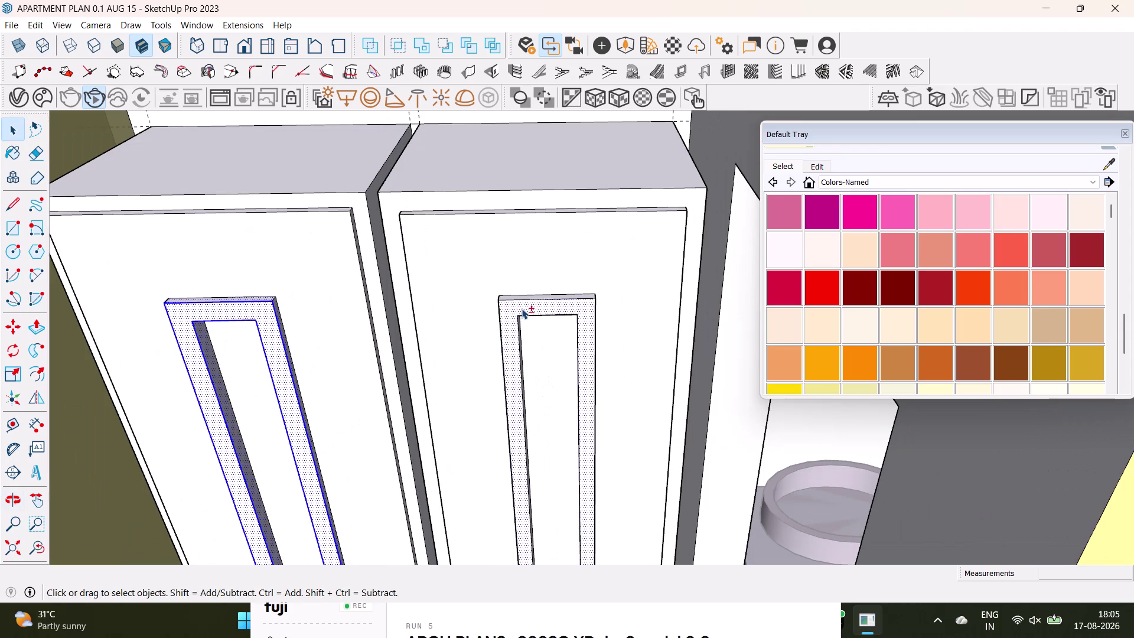
scroll(up, 3)
scroll(up, 3)
click(522, 308)
double_click(525, 298)
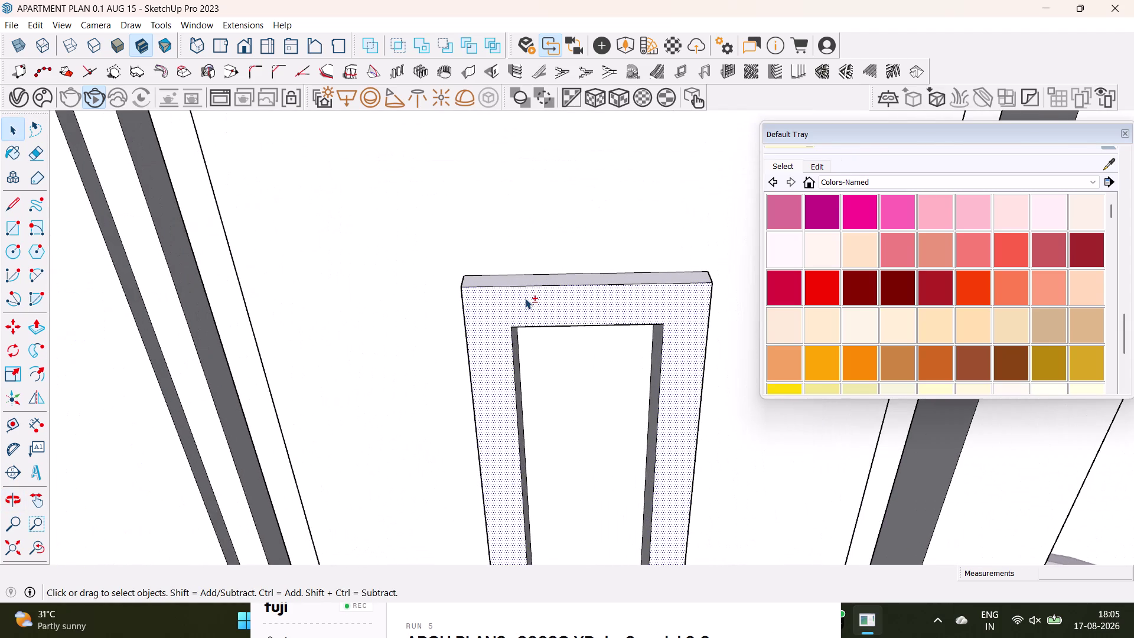
click(531, 276)
click(536, 281)
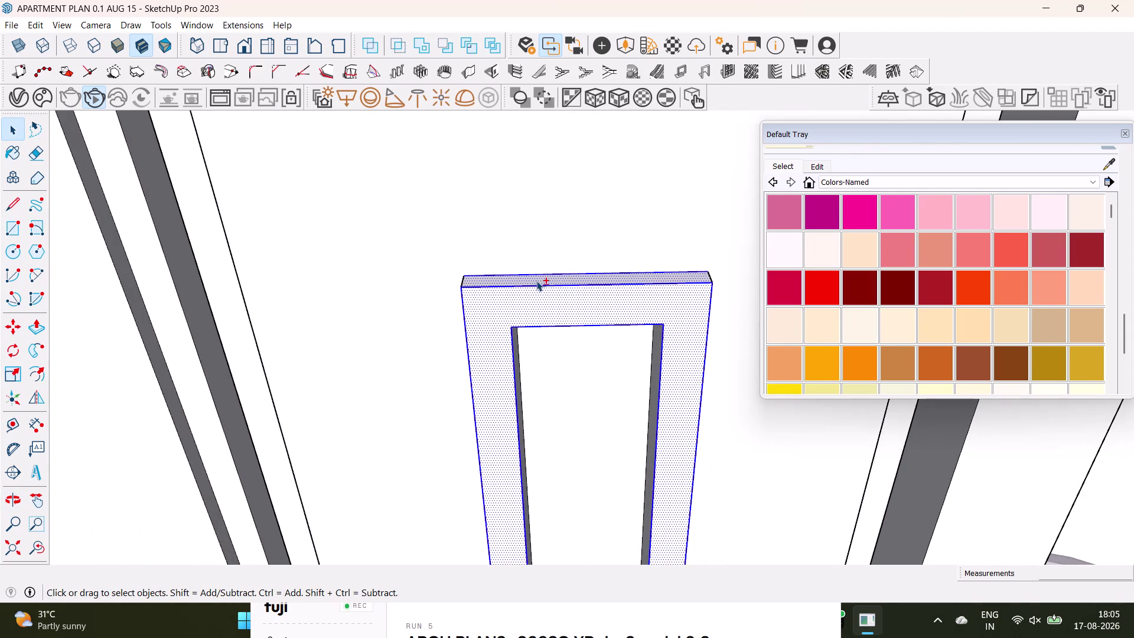
middle_drag(585, 407, 438, 381)
click(487, 347)
middle_drag(502, 438, 726, 455)
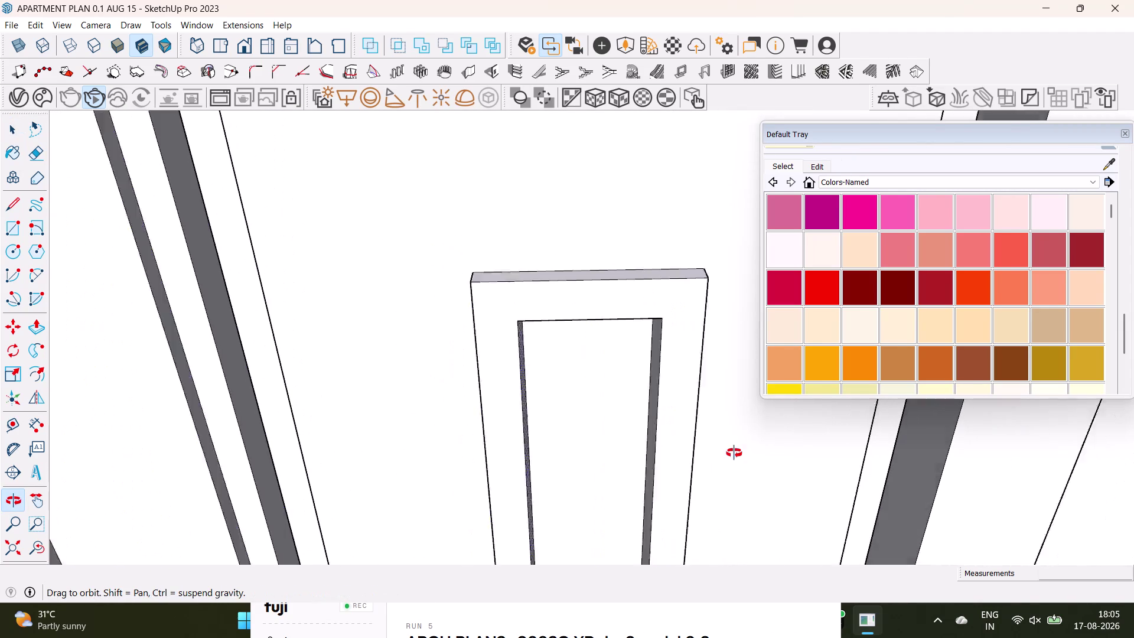
middle_drag(727, 455, 762, 441)
click(550, 352)
click(593, 274)
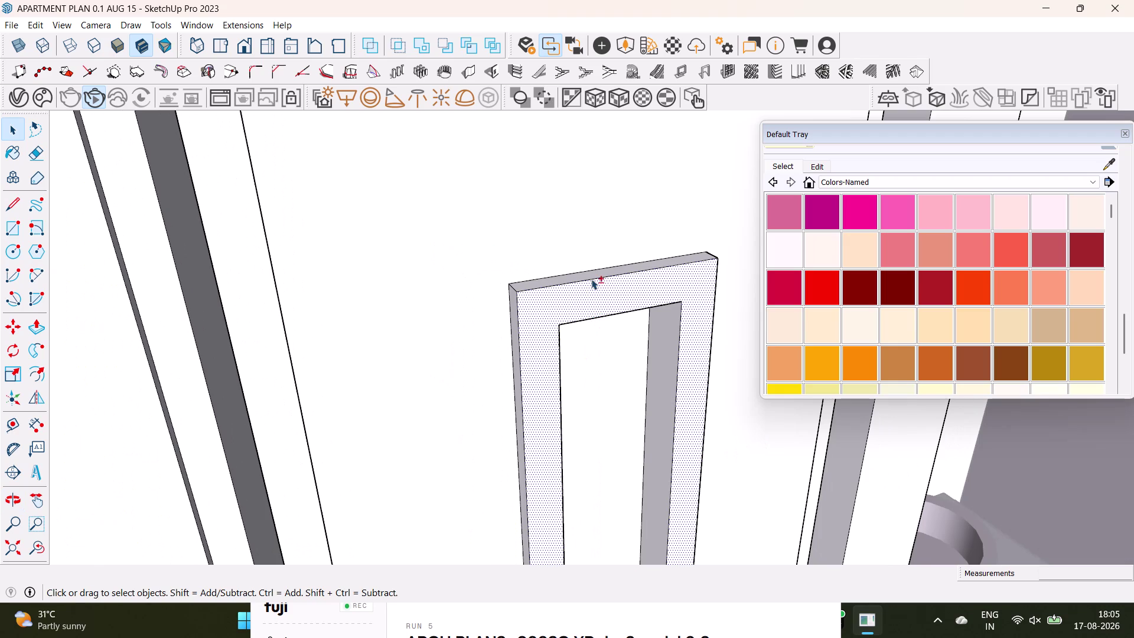
click(663, 325)
middle_drag(643, 416, 375, 481)
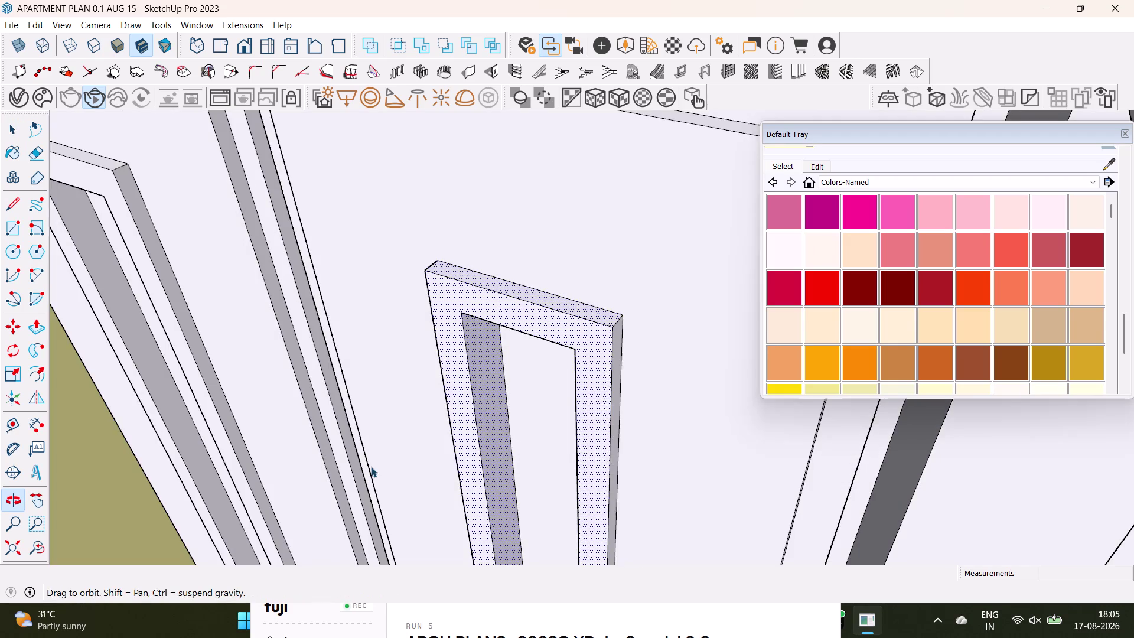
middle_drag(578, 411, 585, 305)
scroll(up, 3)
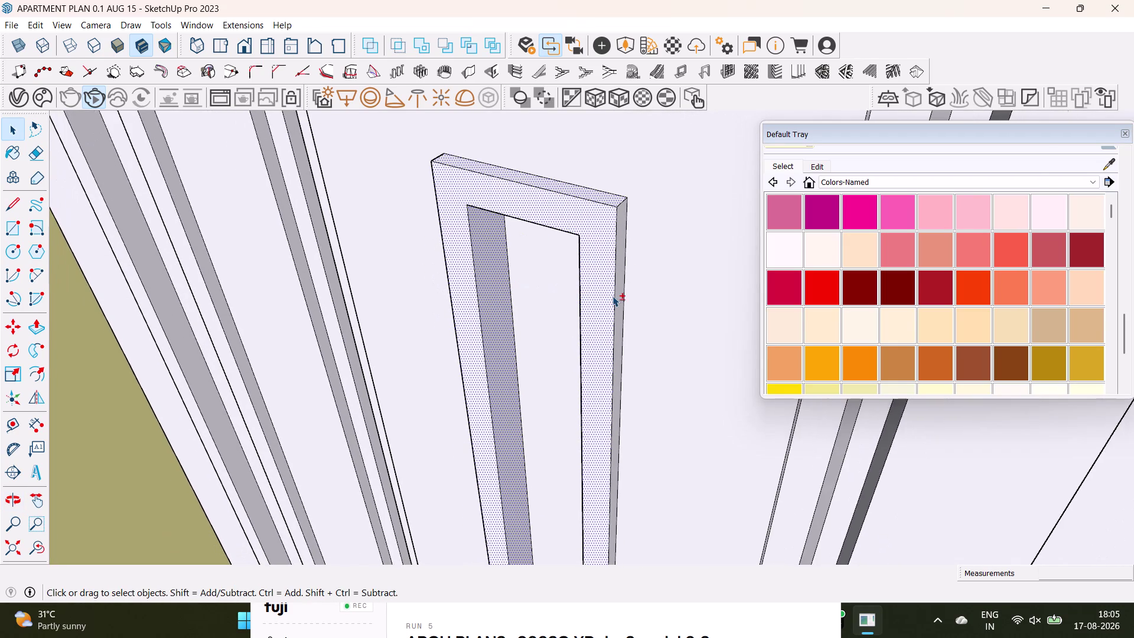
scroll(up, 3)
click(620, 297)
scroll(down, 3)
middle_drag(542, 420, 577, 238)
scroll(down, 3)
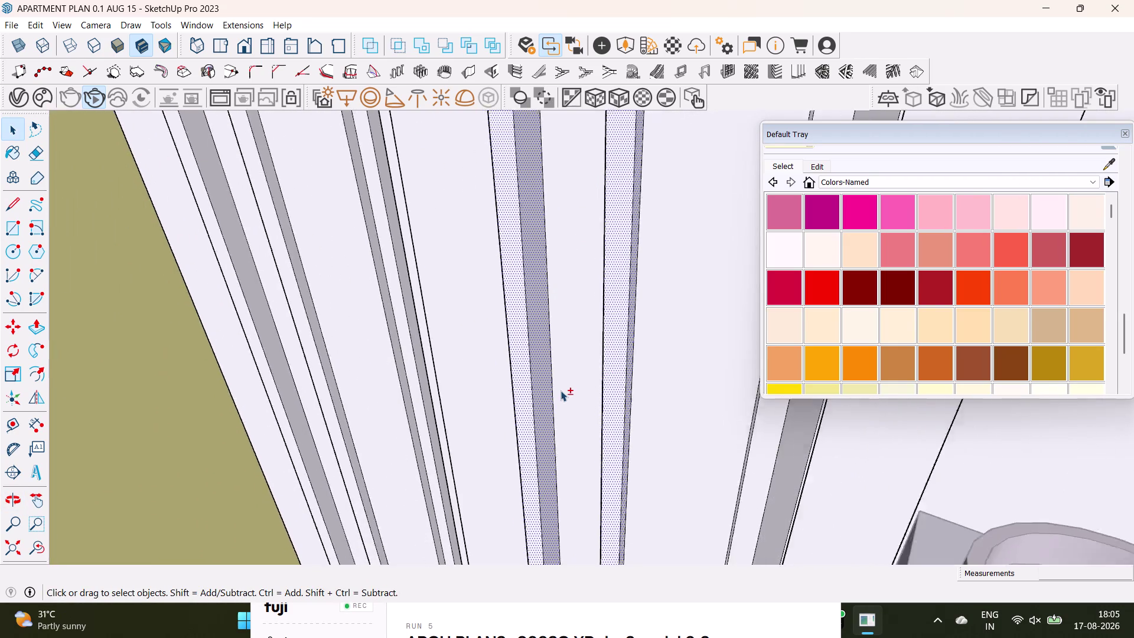
scroll(down, 3)
click(14, 550)
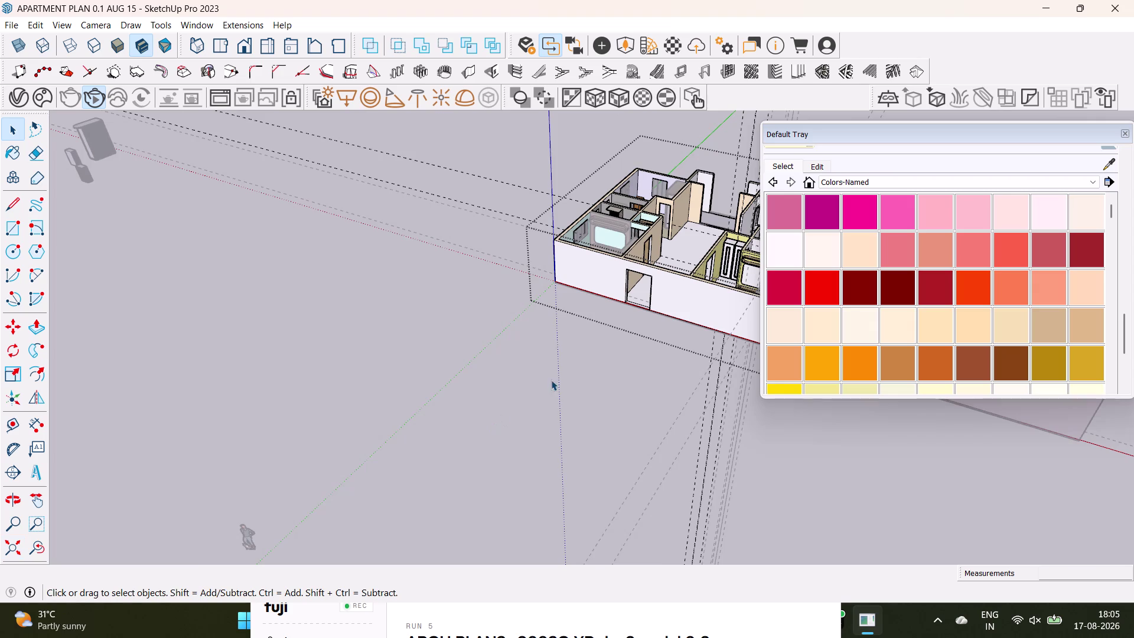
middle_drag(686, 240, 607, 270)
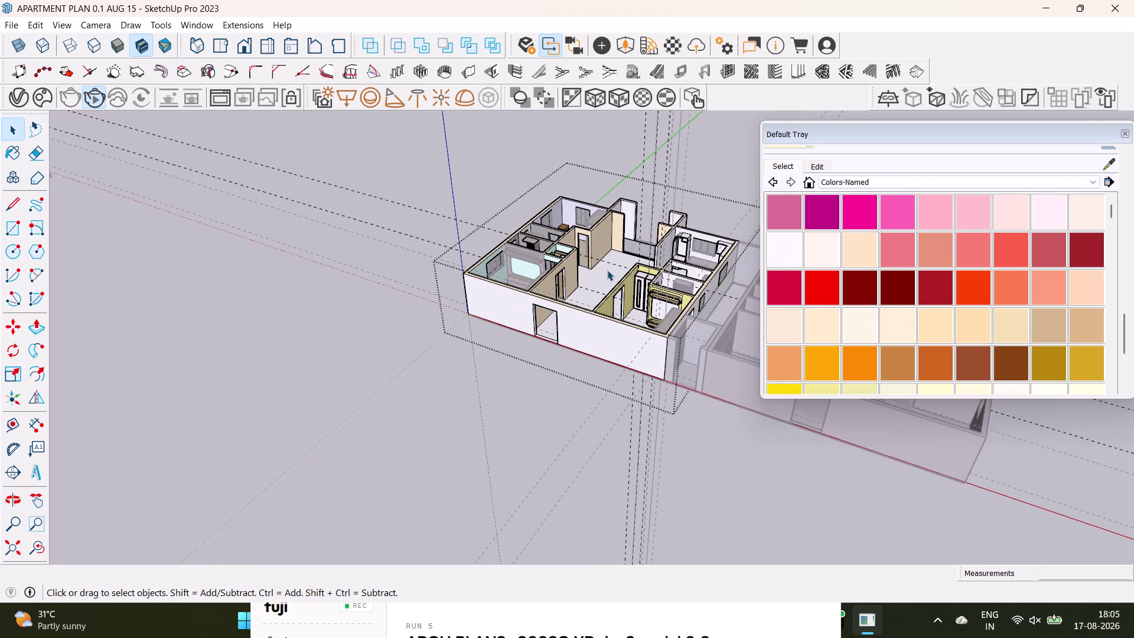
middle_drag(606, 293, 726, 352)
scroll(up, 3)
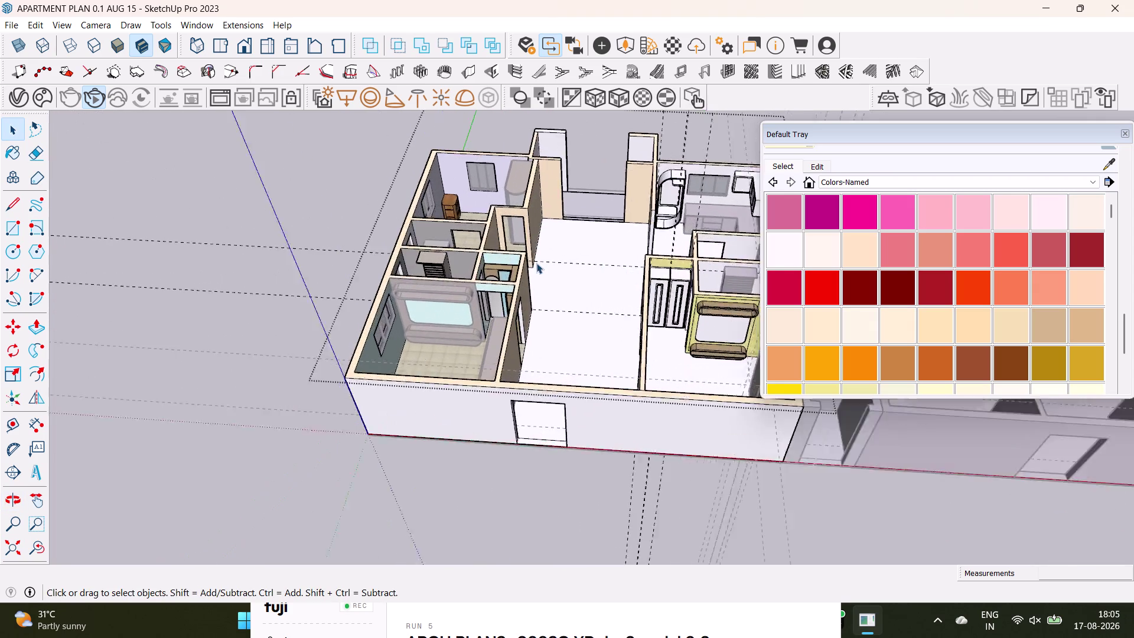
scroll(up, 3)
scroll(down, 3)
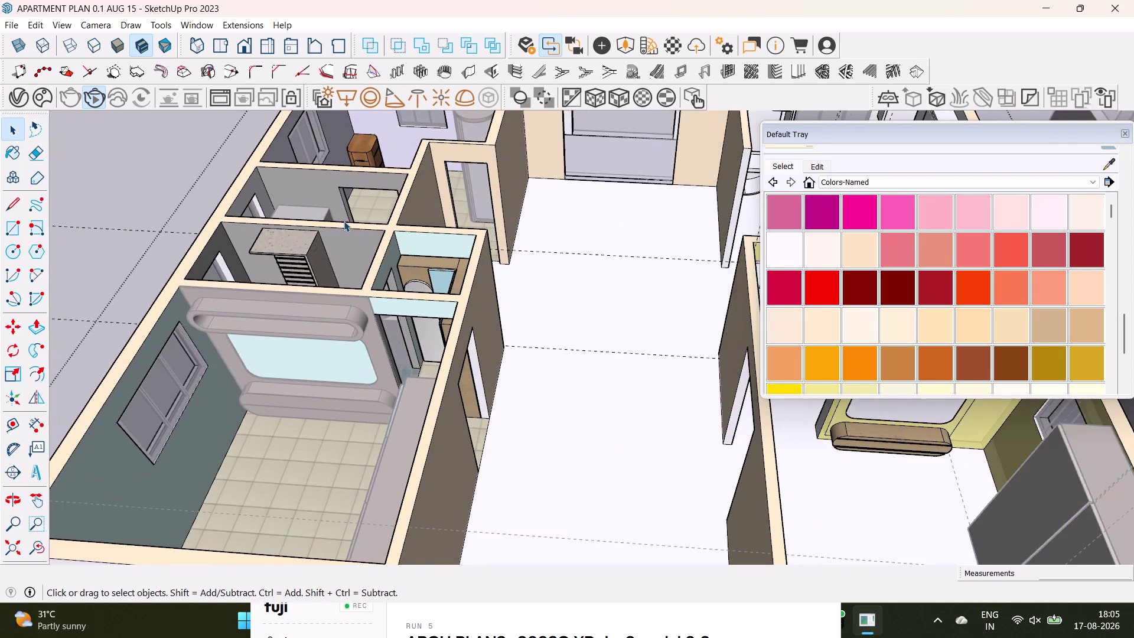
scroll(down, 3)
middle_drag(629, 271, 561, 292)
scroll(up, 3)
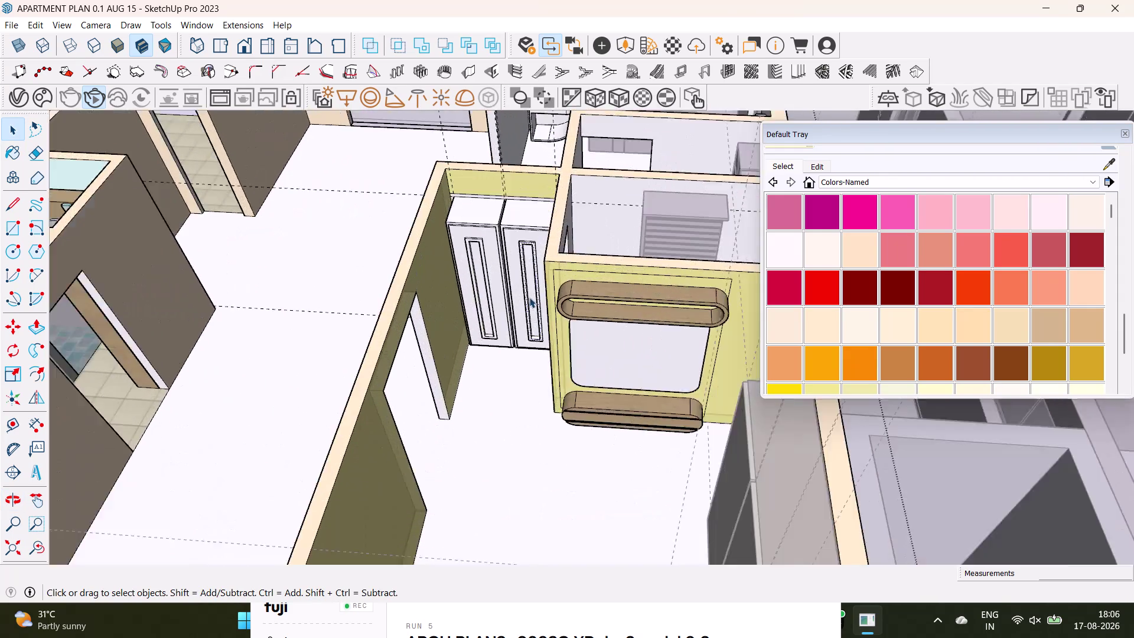
scroll(up, 3)
scroll(up, 3)
scroll(up, 3)
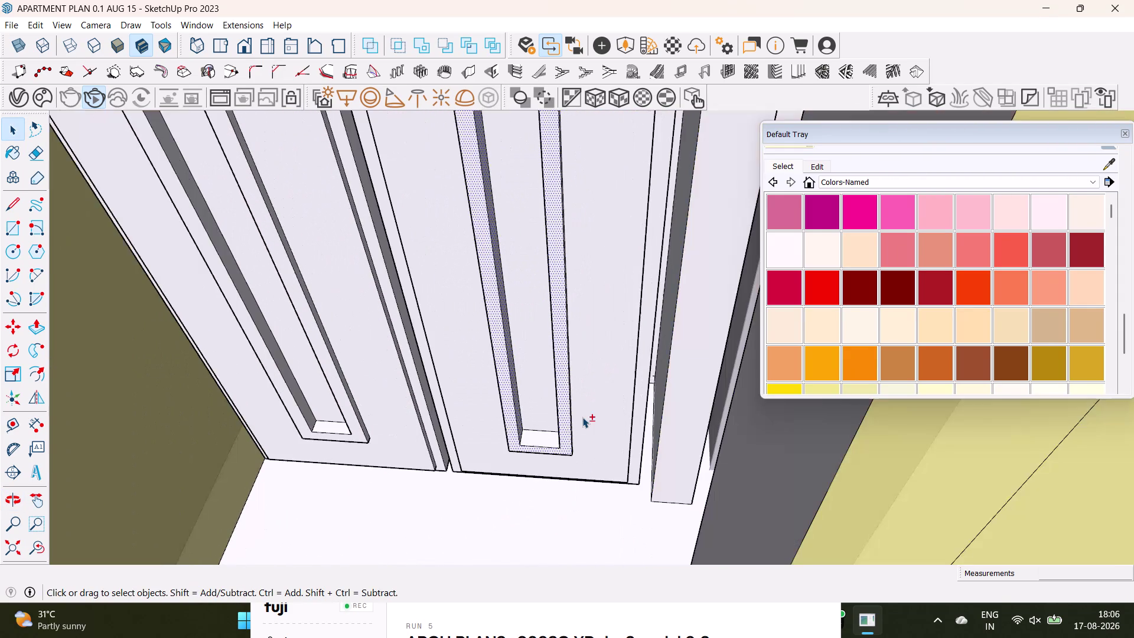
Face the wardrobe shutters and select the left shutter's handle frame.
click(538, 437)
scroll(down, 3)
middle_drag(297, 350, 462, 373)
scroll(up, 3)
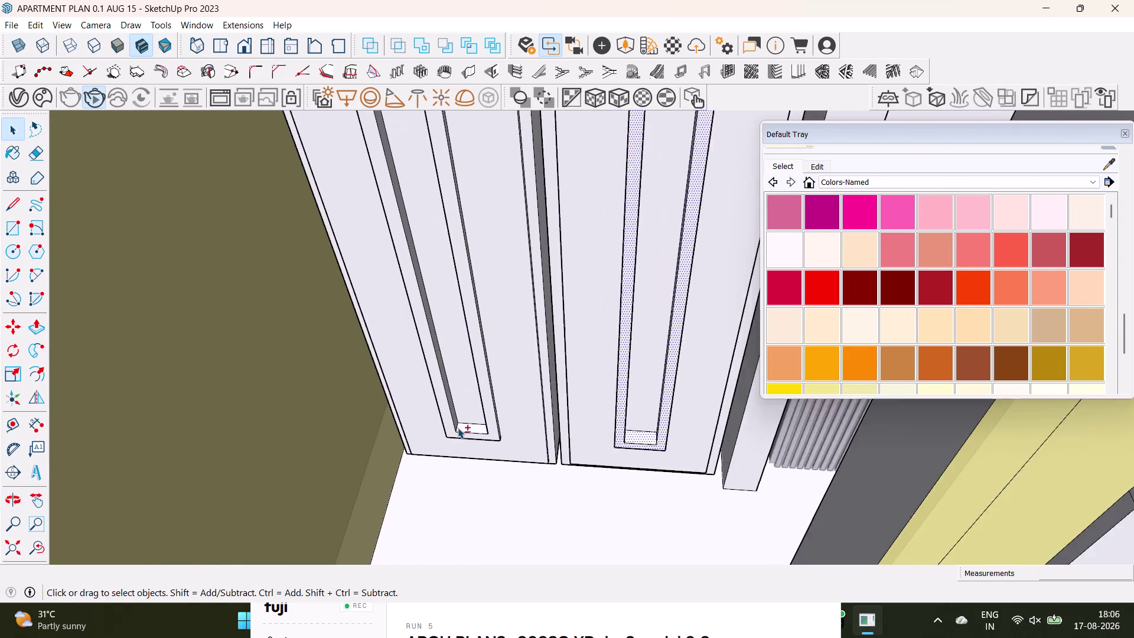
scroll(up, 3)
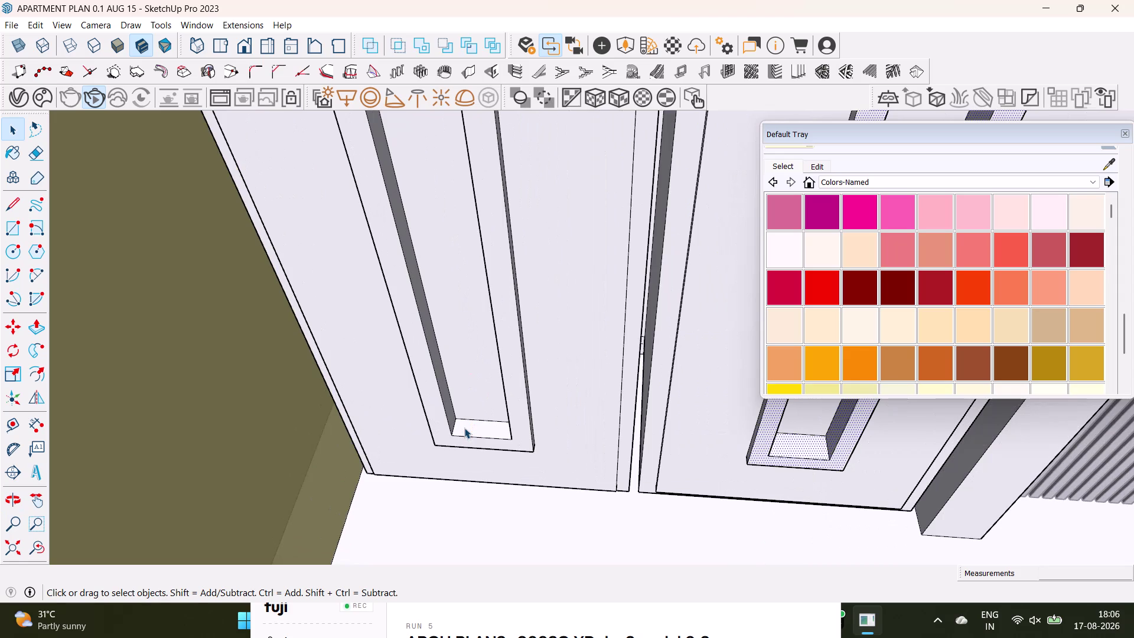
click(481, 431)
click(441, 423)
click(450, 399)
click(448, 407)
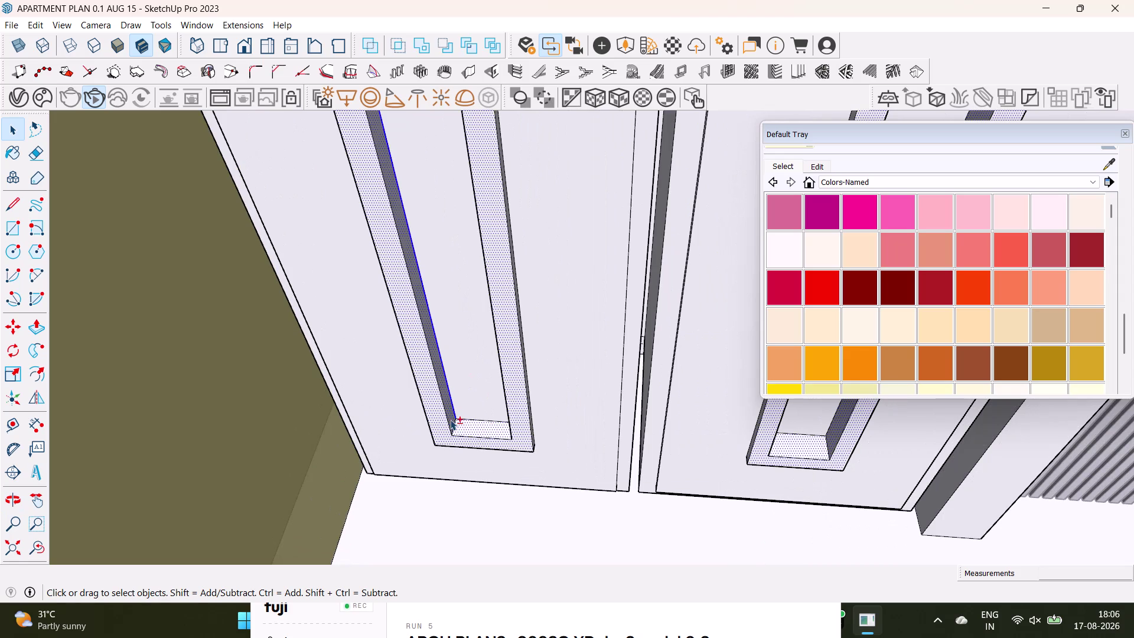
click(464, 367)
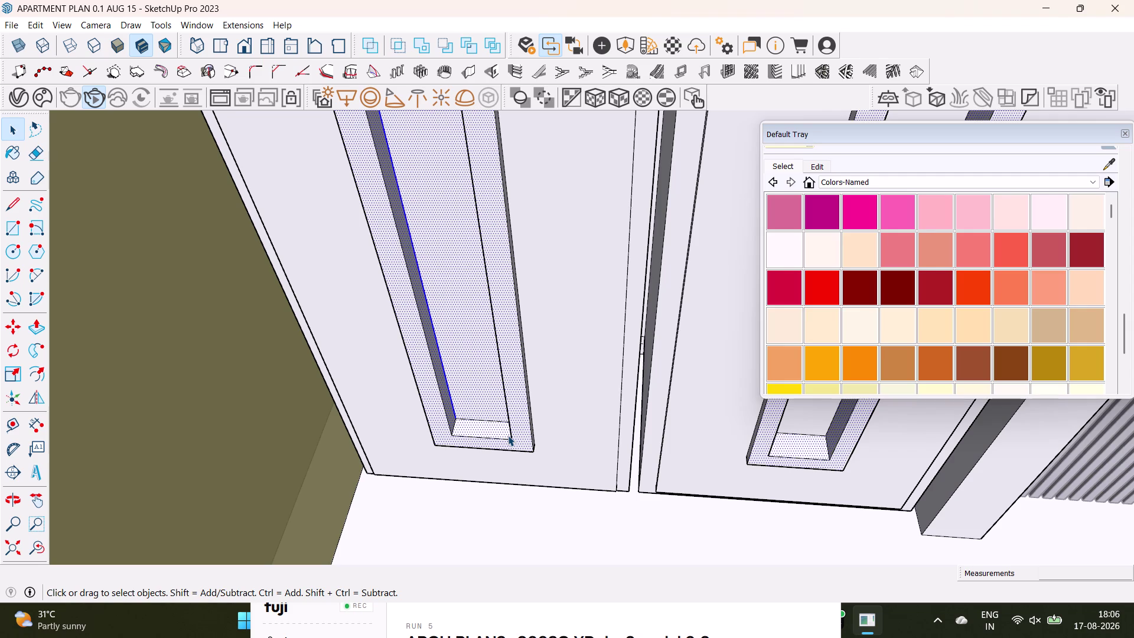
Orbit around both shutters' handle frames to inspect them closely.
scroll(down, 3)
middle_drag(448, 285, 449, 288)
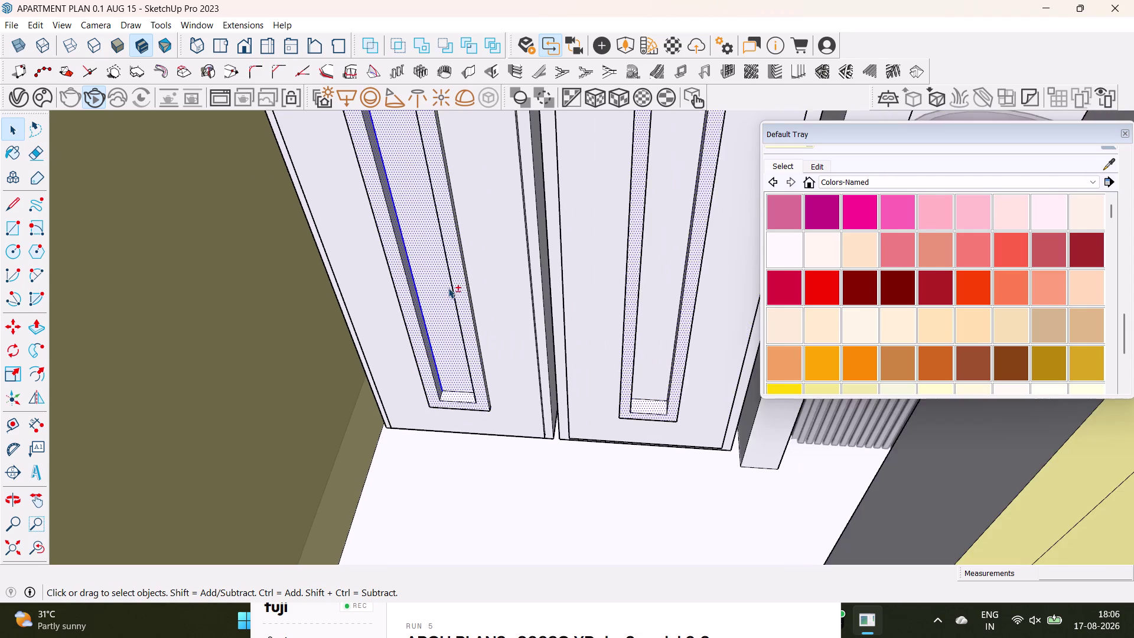
middle_drag(449, 289, 449, 534)
scroll(up, 3)
middle_drag(346, 194, 358, 237)
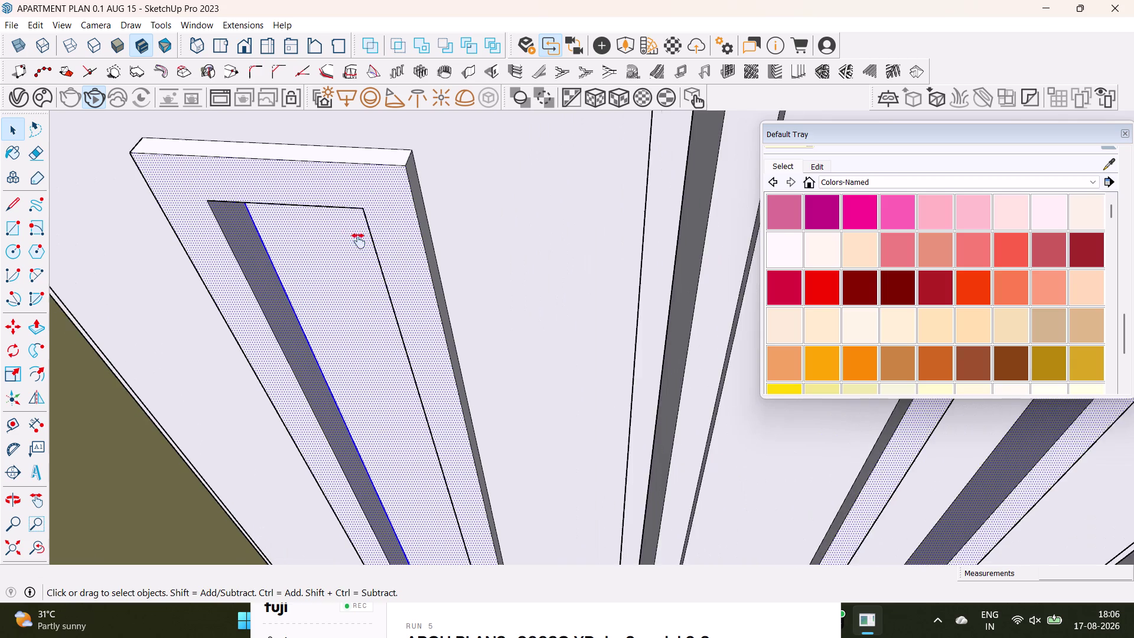
middle_drag(358, 237, 361, 267)
click(392, 230)
scroll(down, 3)
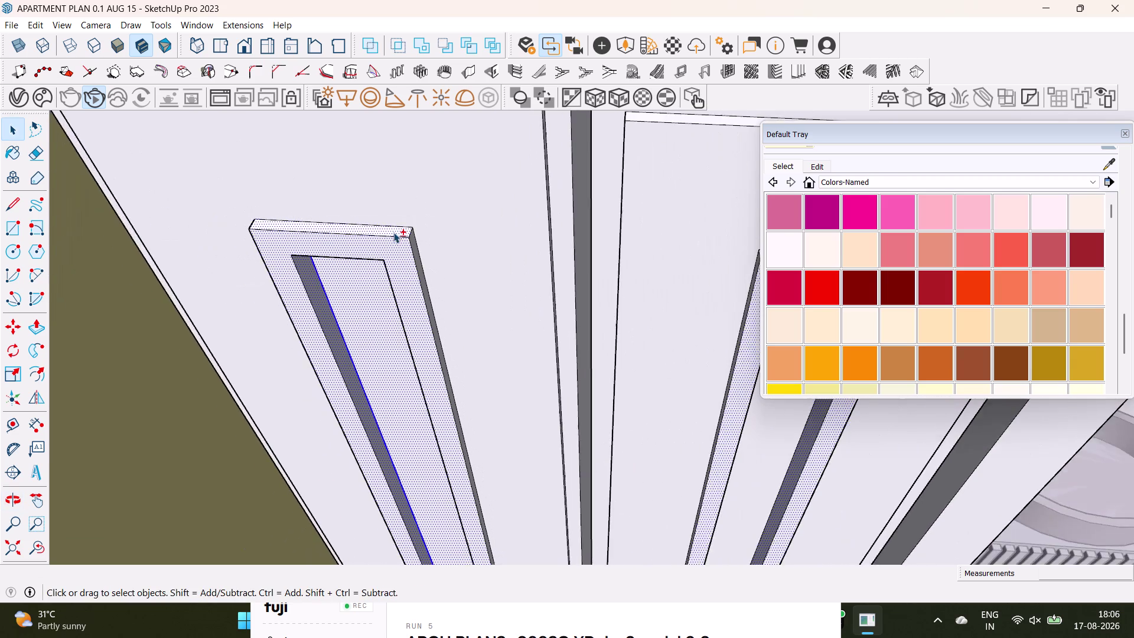
scroll(down, 3)
scroll(up, 3)
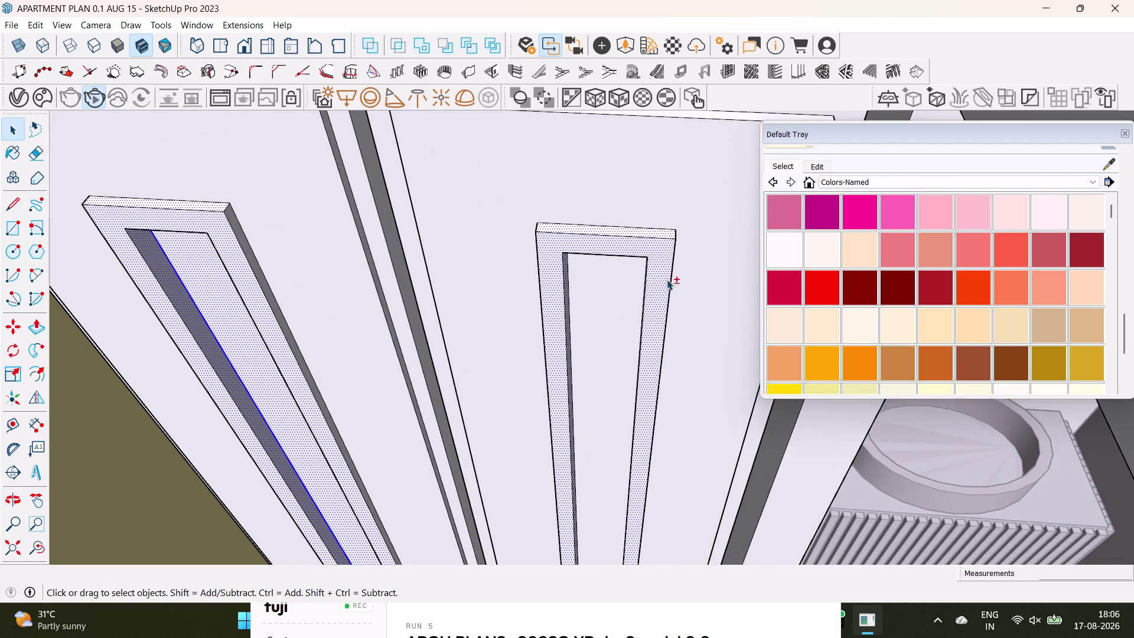
Pull back to both shutters and activate the Sample Material eyedropper.
click(202, 275)
scroll(down, 3)
middle_drag(521, 333, 501, 221)
click(1108, 163)
scroll(down, 3)
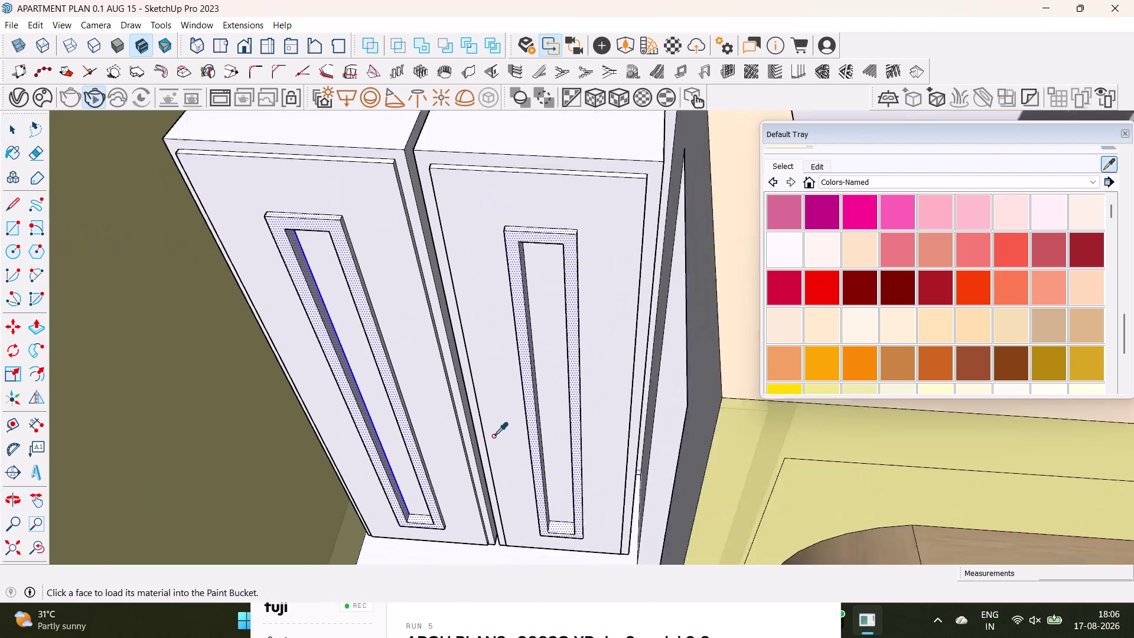
Sample the wood material and paint the handle frames with it.
scroll(down, 3)
click(711, 510)
scroll(up, 3)
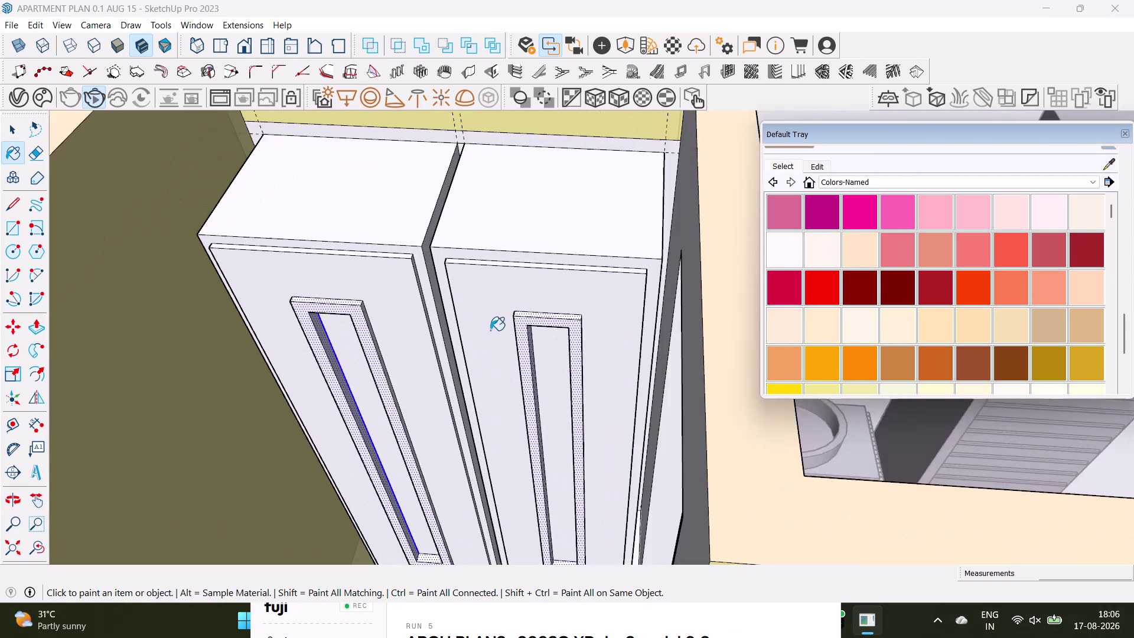
scroll(up, 3)
click(533, 322)
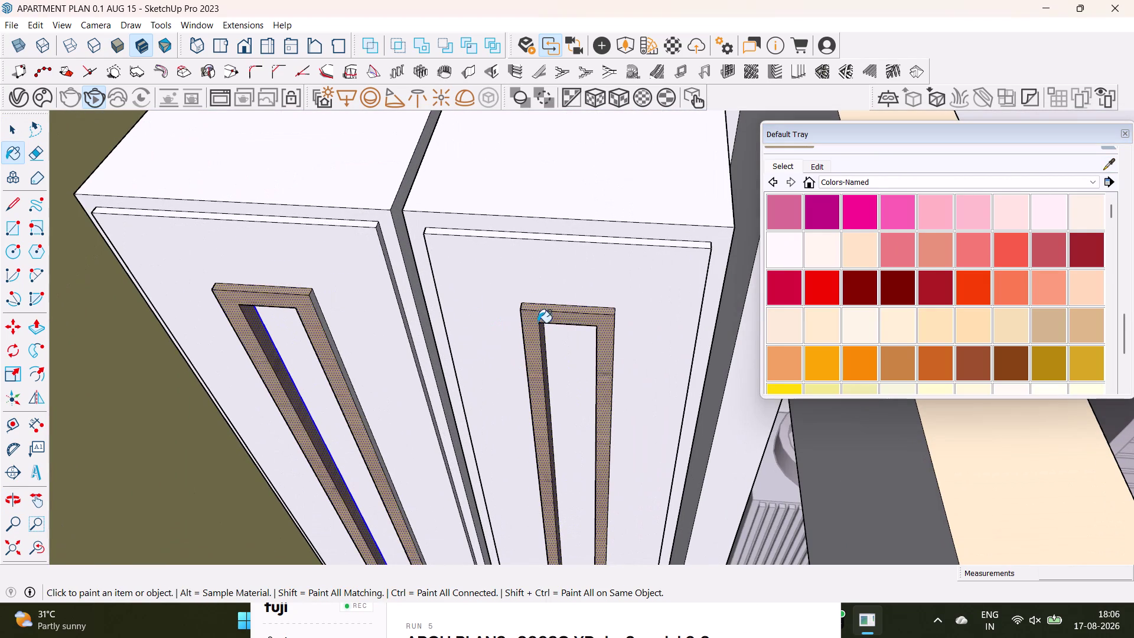
Pull back and reposition the view around the wardrobe area.
key(space)
scroll(down, 3)
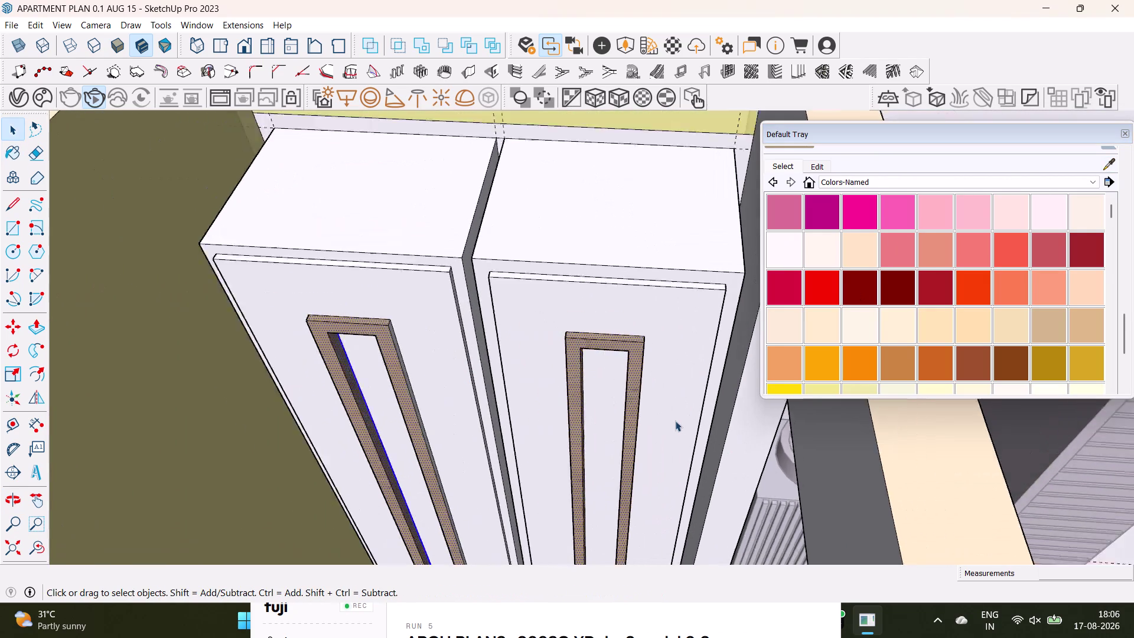
scroll(down, 3)
middle_drag(675, 421, 568, 297)
scroll(down, 3)
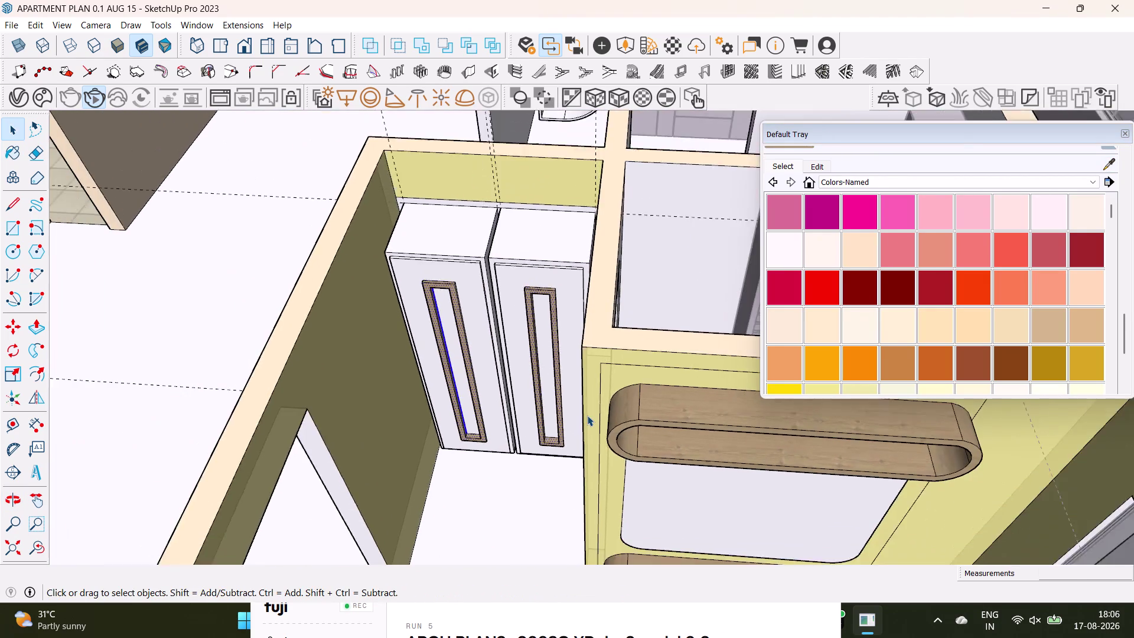
scroll(down, 3)
middle_drag(586, 415, 506, 219)
scroll(down, 3)
middle_drag(609, 323, 687, 370)
click(749, 412)
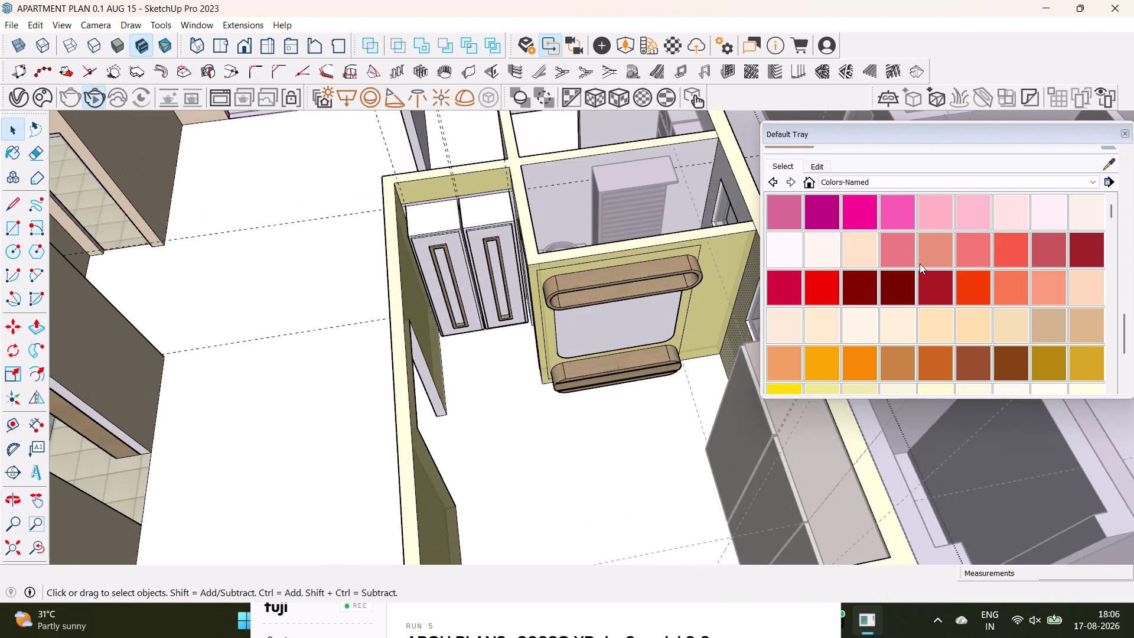
Sample the cream material and fill the handle-frame inner panels with it.
click(1108, 170)
click(747, 430)
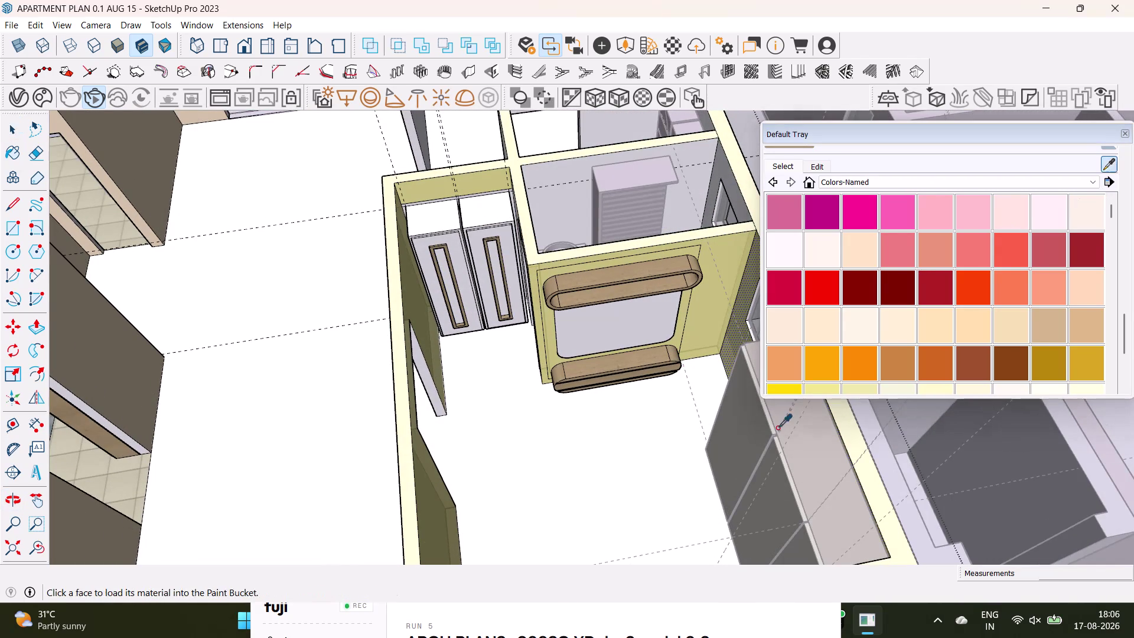
scroll(up, 3)
scroll(up, 3)
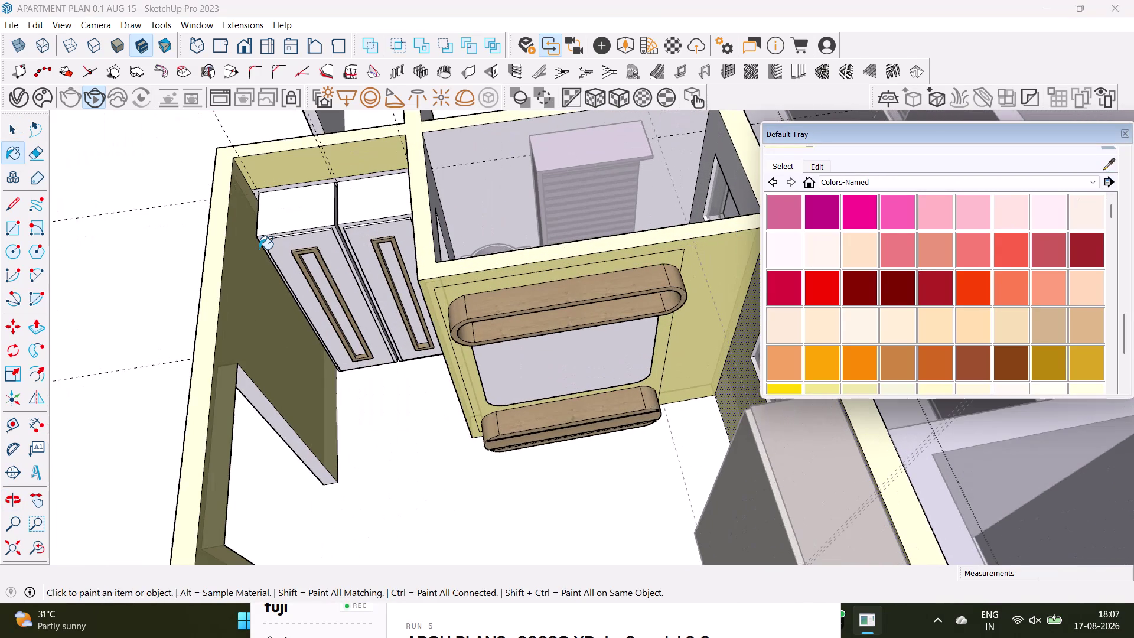
scroll(up, 3)
click(240, 254)
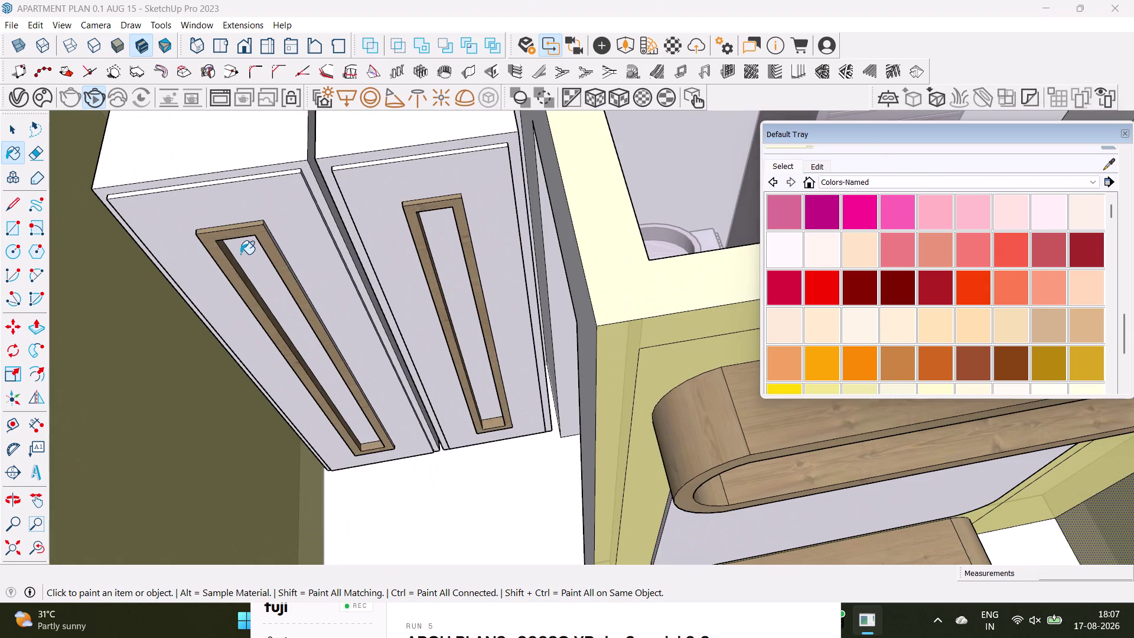
click(442, 228)
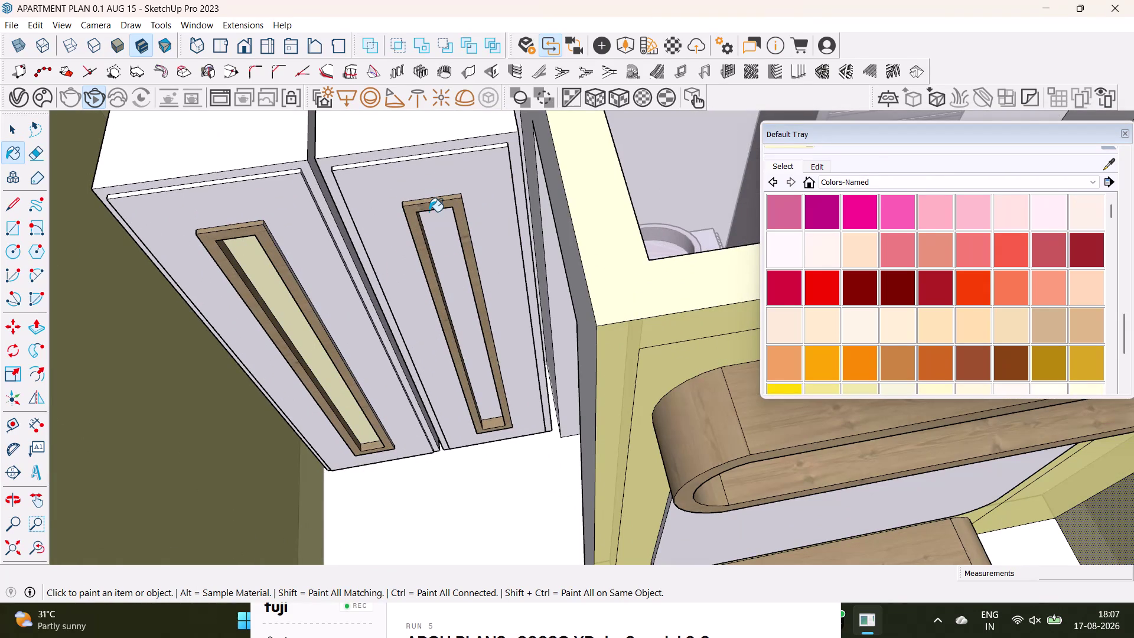
scroll(up, 3)
middle_drag(386, 164, 402, 242)
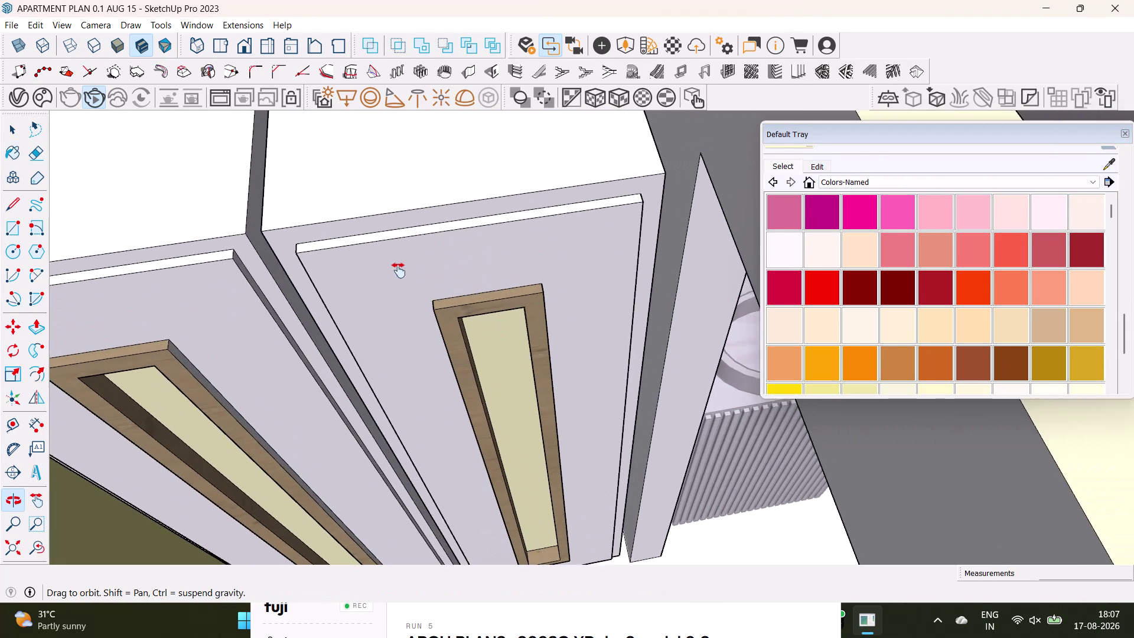
Paint the shutter edge strips and the wardrobe top edge cream.
middle_drag(402, 242, 398, 273)
click(412, 254)
click(415, 259)
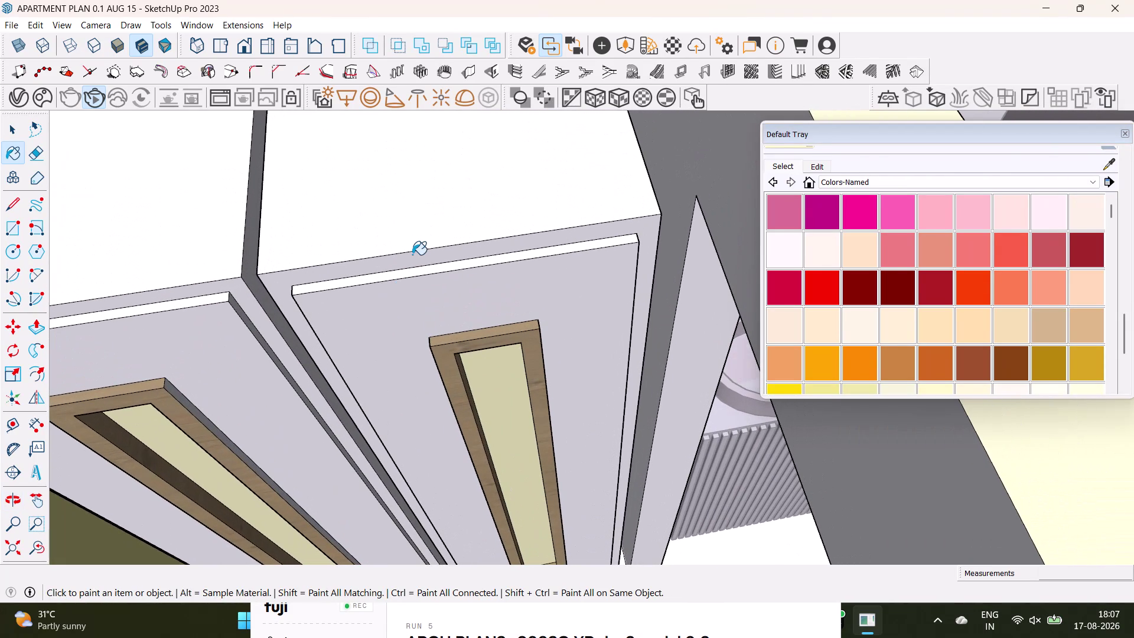
click(421, 229)
click(198, 218)
click(248, 254)
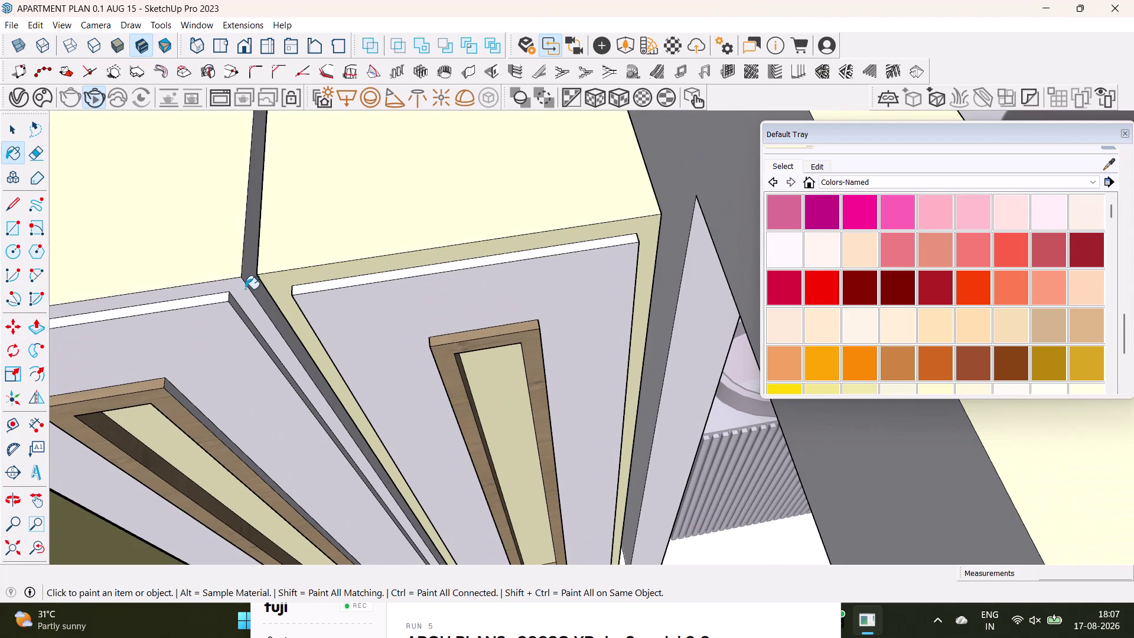
click(244, 297)
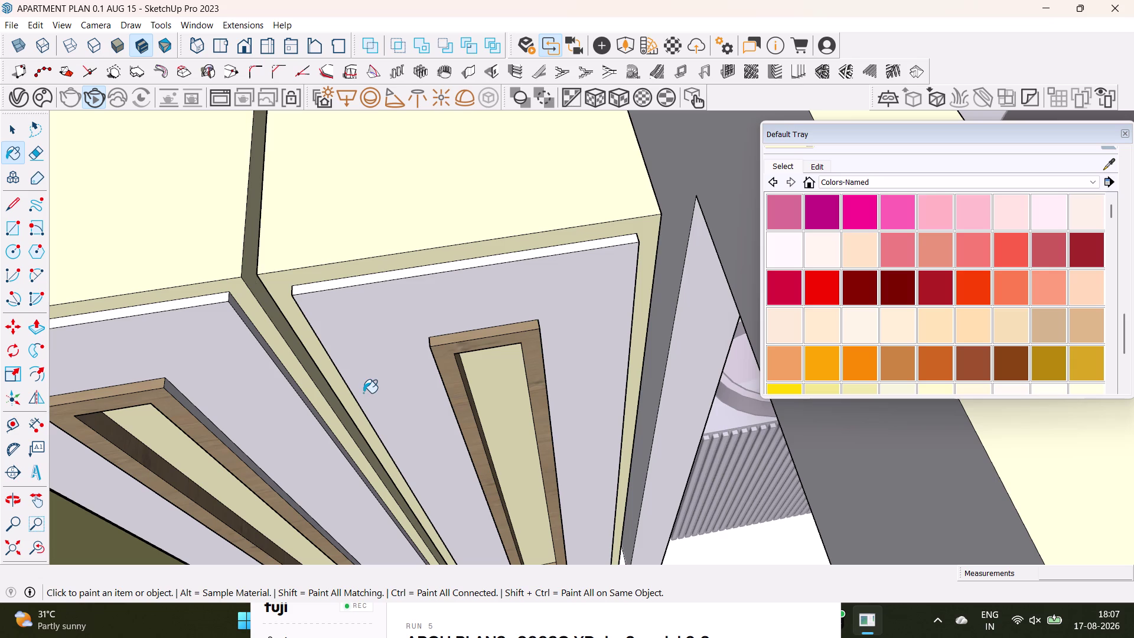
Sample the wood material and give the first wardrobe top a wood finish.
scroll(down, 3)
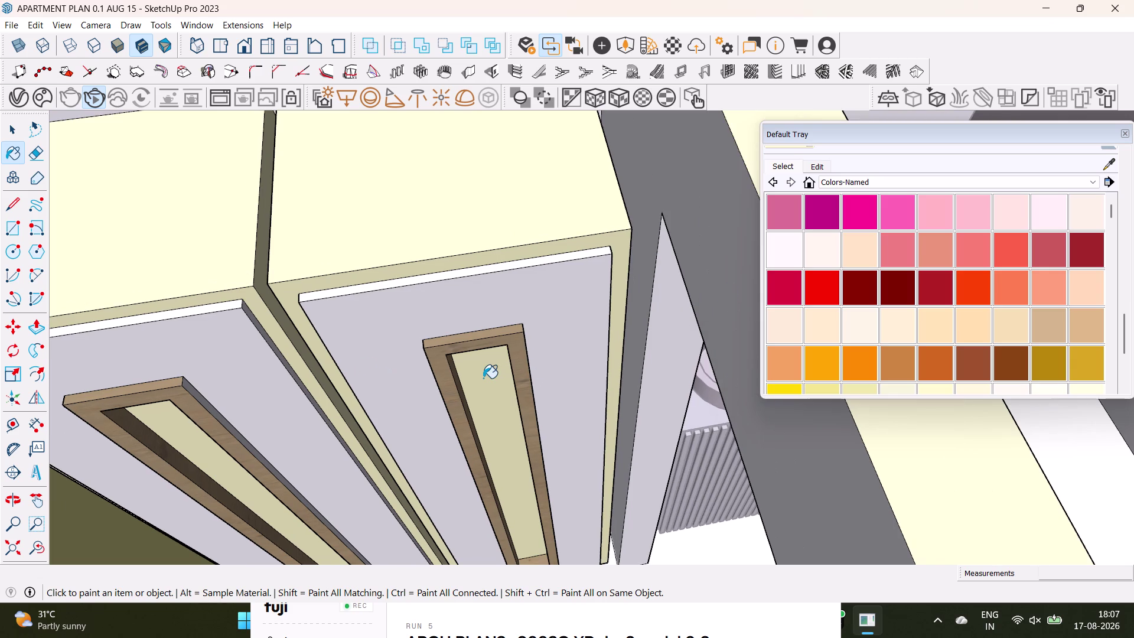
click(1105, 165)
click(517, 337)
click(526, 219)
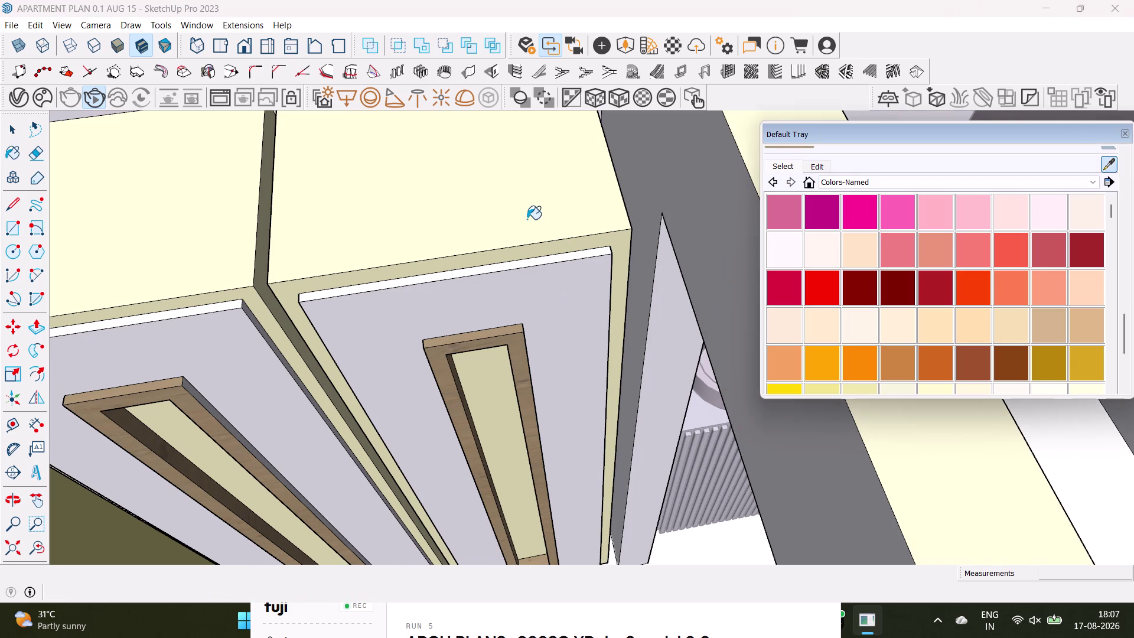
scroll(up, 3)
click(619, 239)
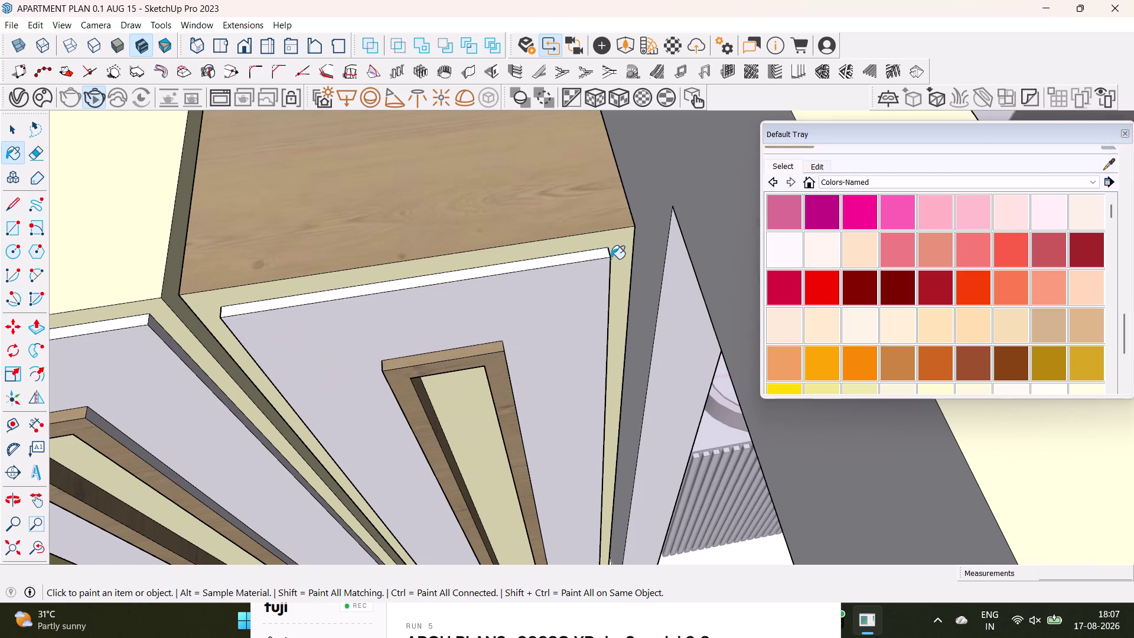
Paint the other wardrobe top, right shutter edge and dividing strip wood.
scroll(down, 3)
middle_drag(242, 319, 425, 255)
click(339, 220)
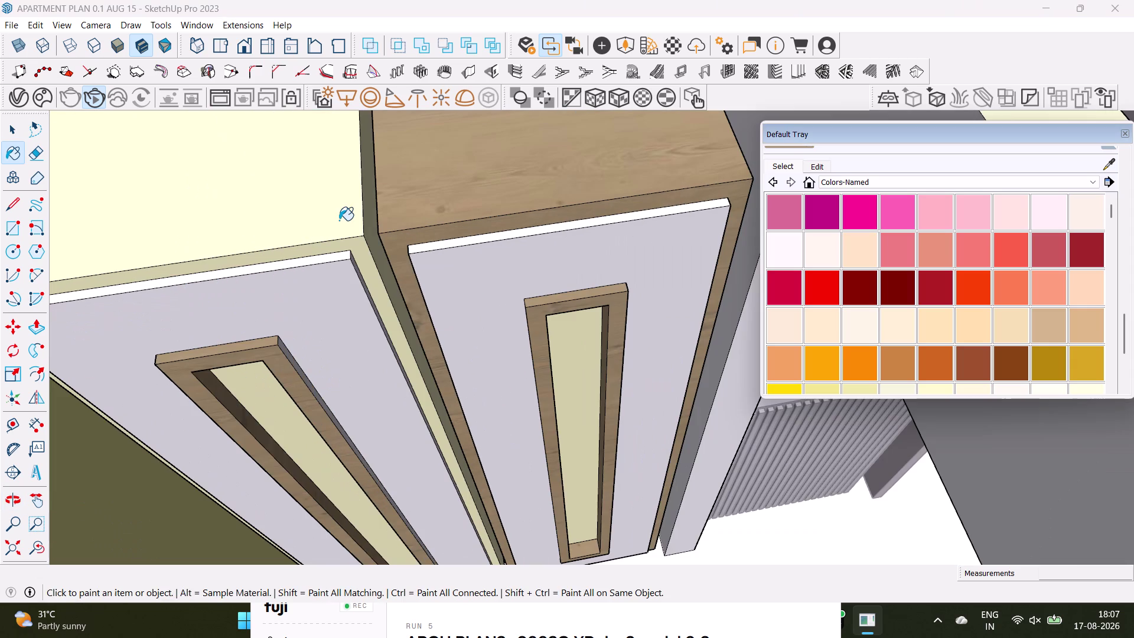
click(353, 249)
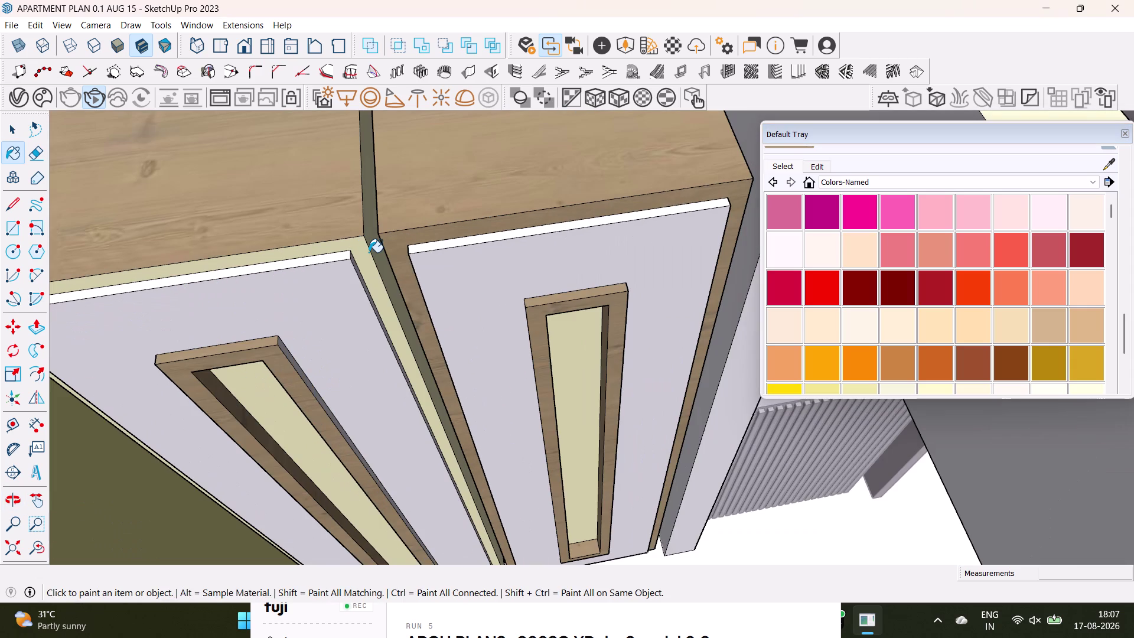
click(370, 228)
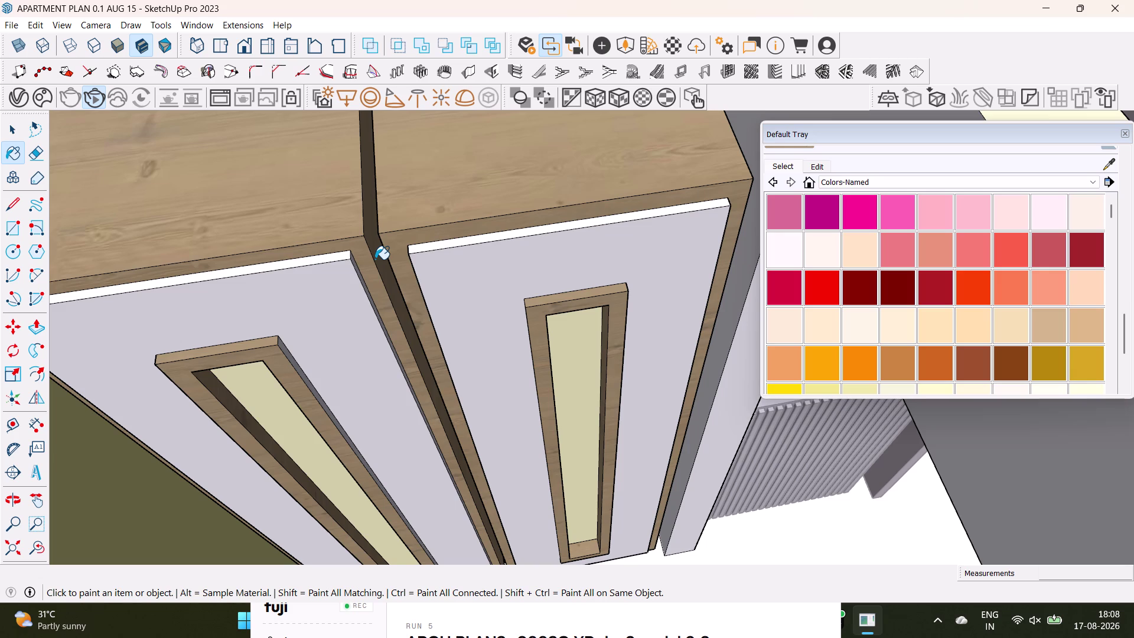
scroll(down, 3)
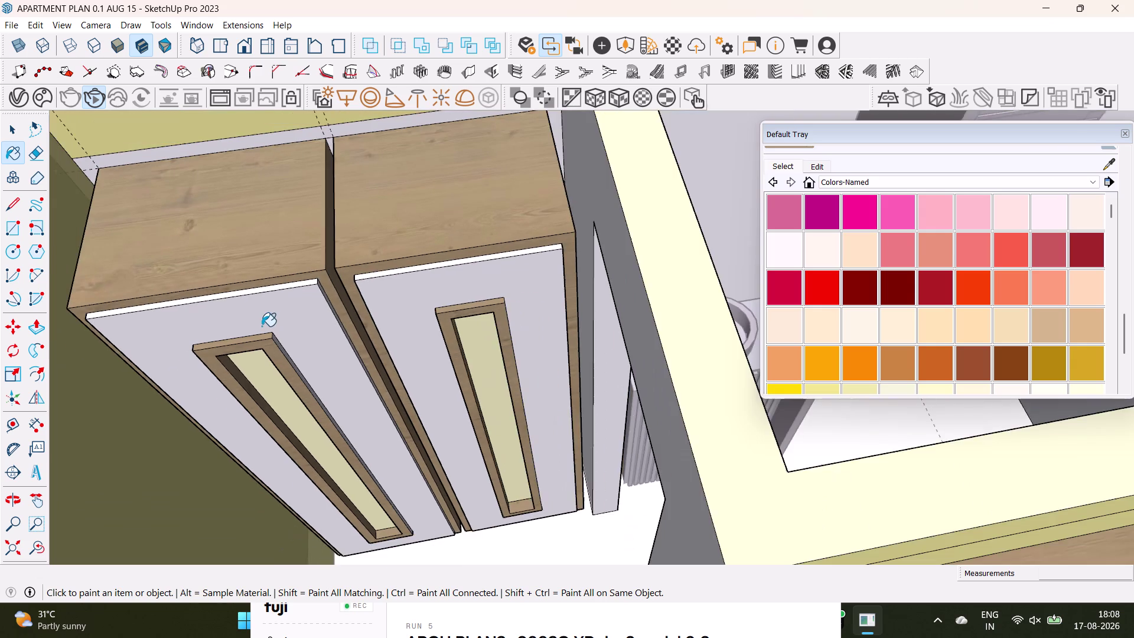
middle_drag(262, 326, 492, 326)
scroll(up, 3)
middle_drag(355, 287, 500, 303)
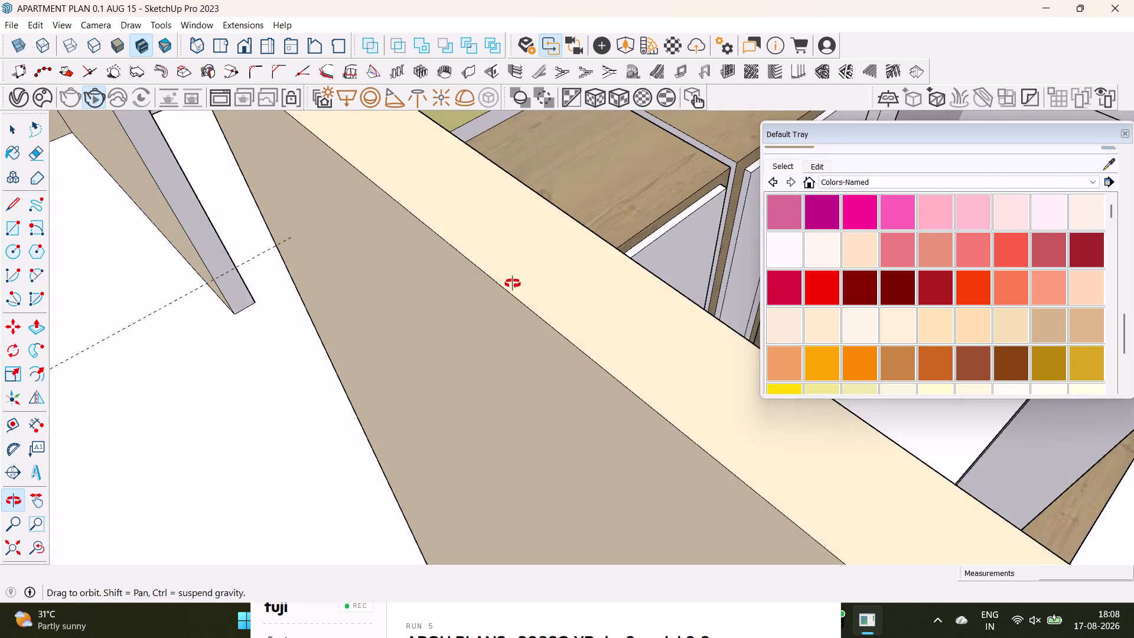
middle_drag(500, 302, 375, 329)
scroll(up, 3)
middle_drag(561, 328, 486, 303)
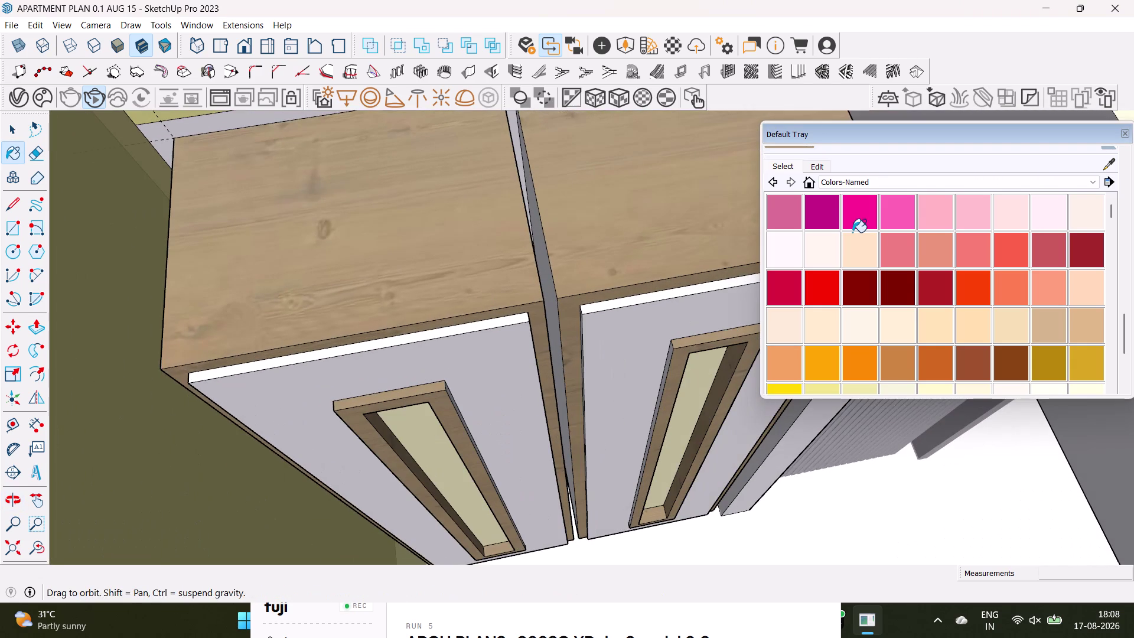
click(1104, 165)
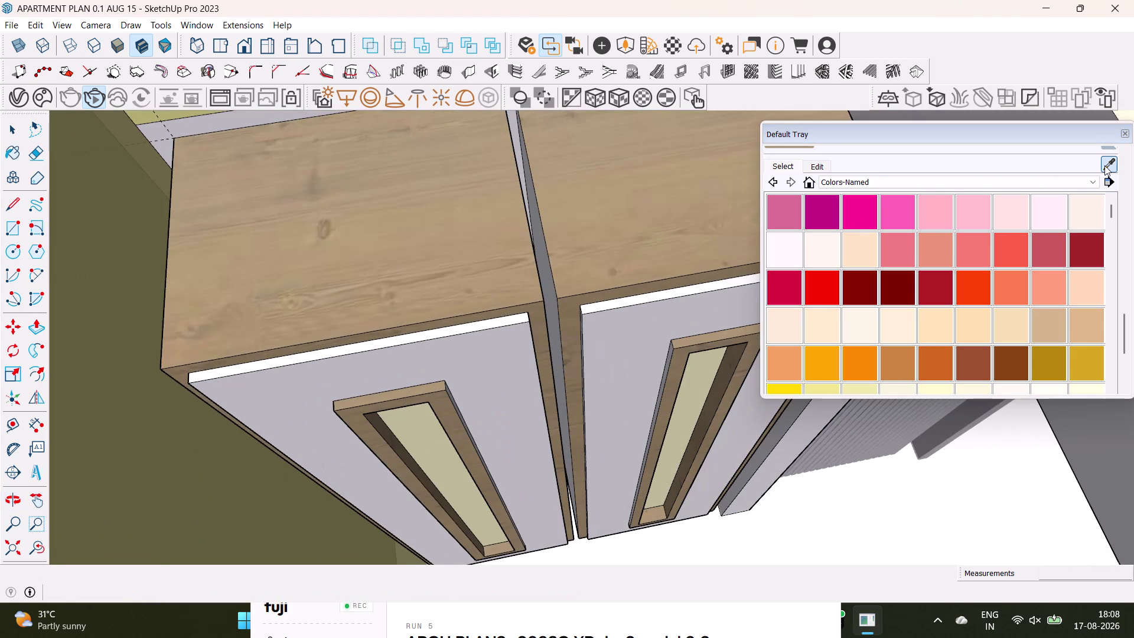
click(707, 381)
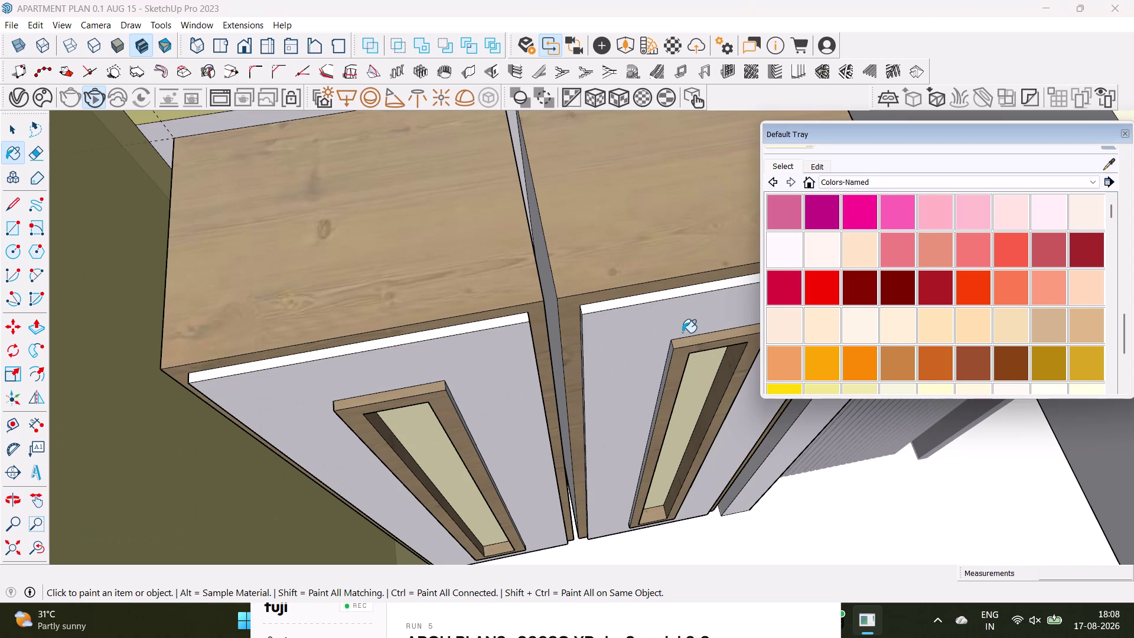
click(682, 333)
drag(504, 369, 507, 363)
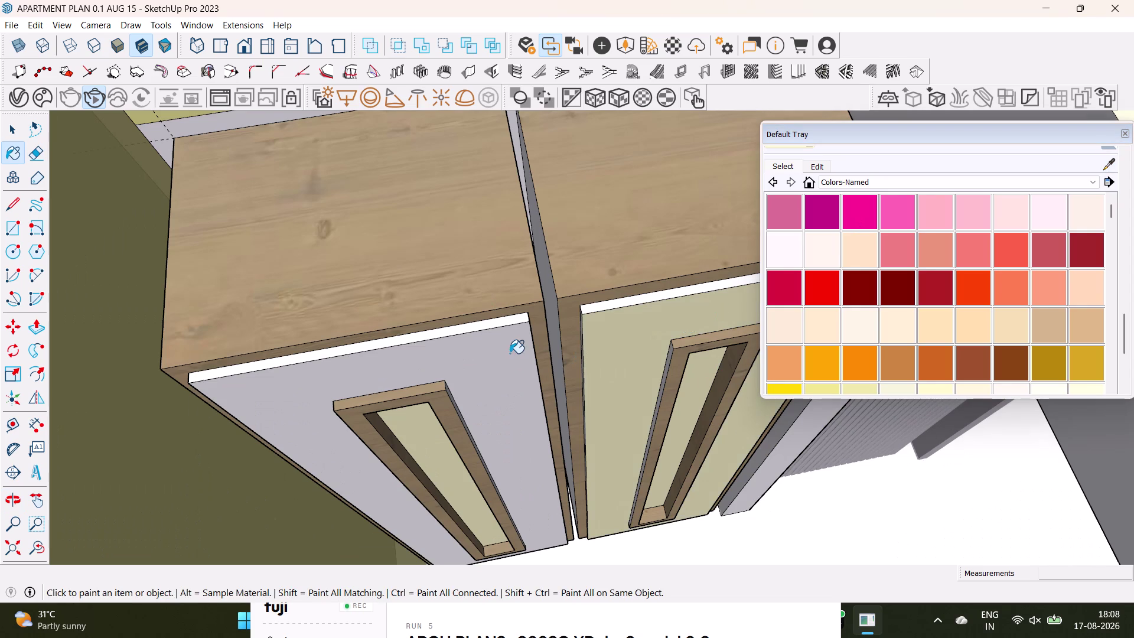
scroll(up, 3)
click(517, 310)
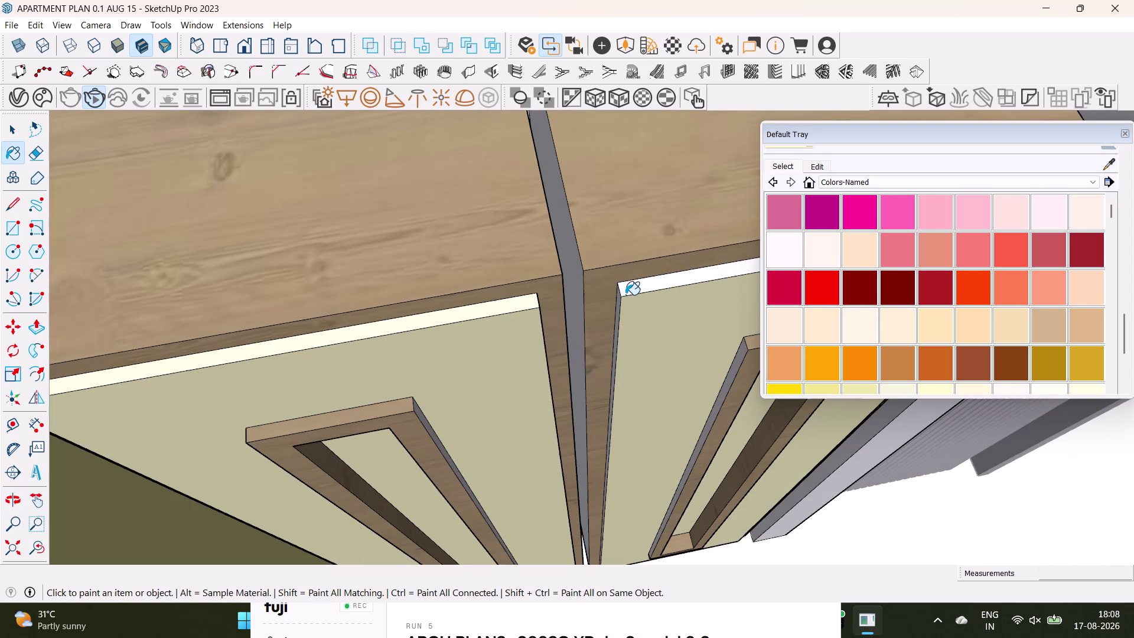
click(661, 283)
scroll(down, 3)
middle_drag(632, 331, 725, 309)
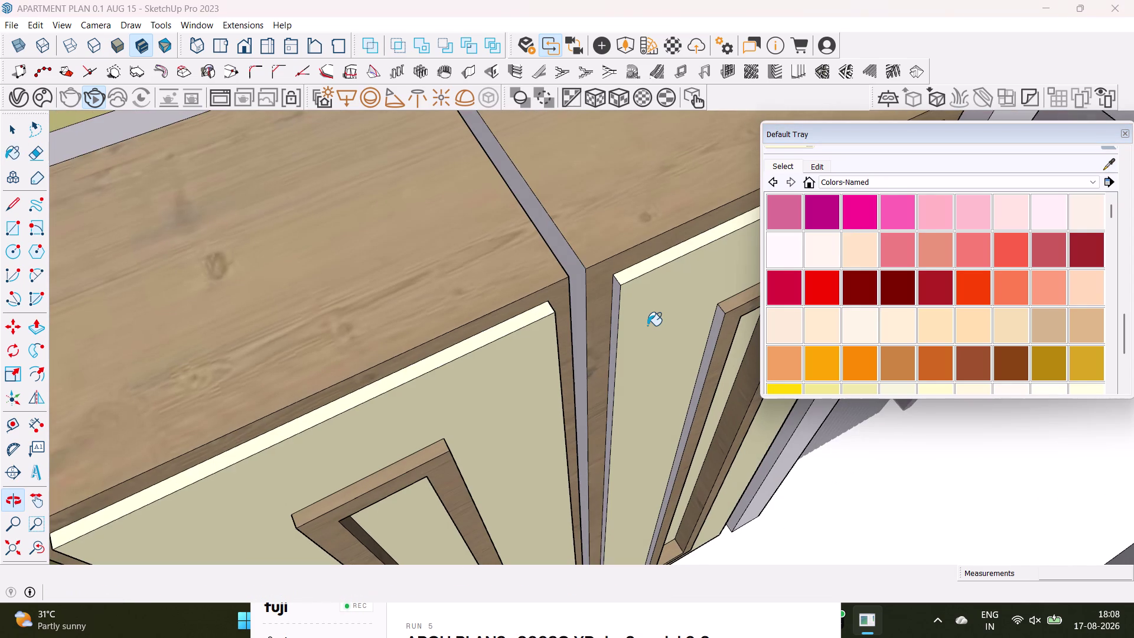
scroll(up, 3)
scroll(up, 3)
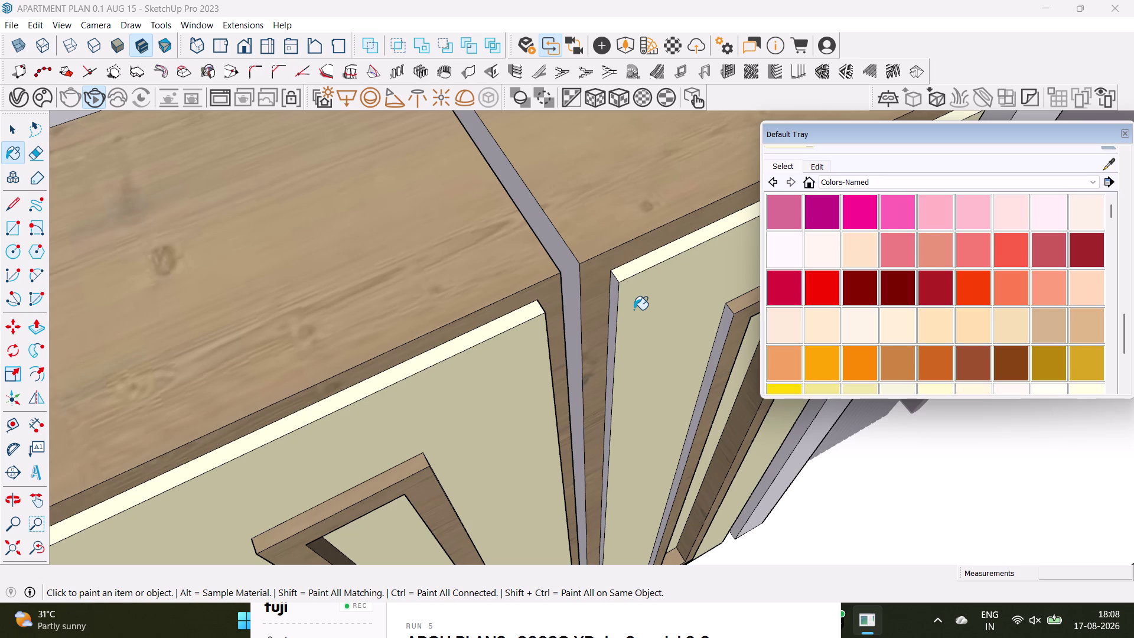
Select the gap strip between the two wardrobes.
scroll(up, 3)
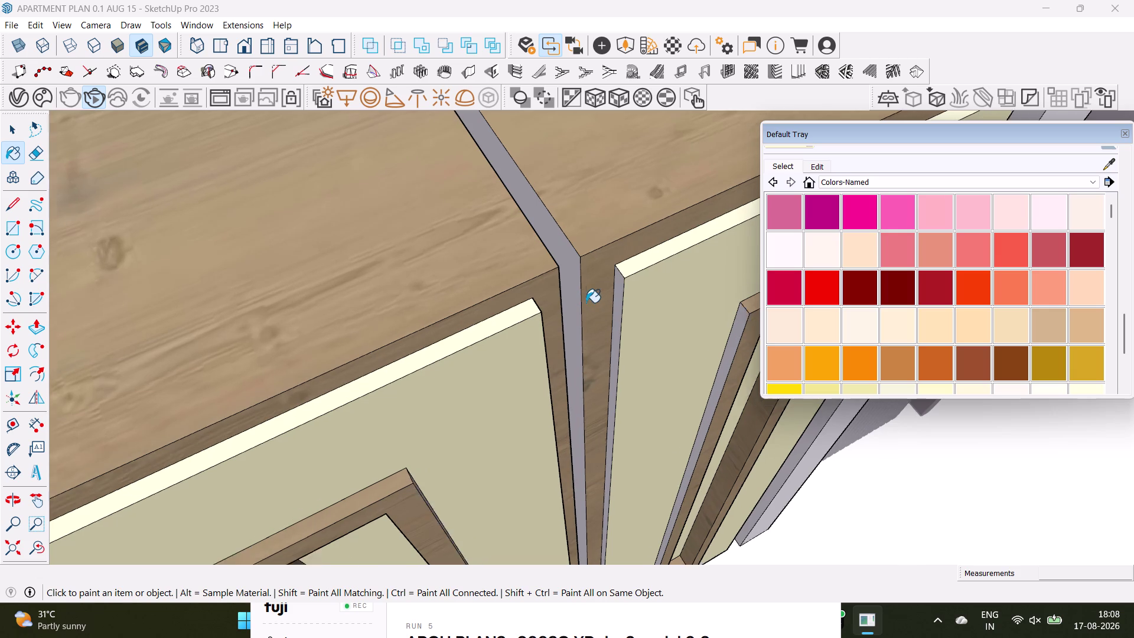
scroll(up, 3)
click(635, 289)
scroll(down, 3)
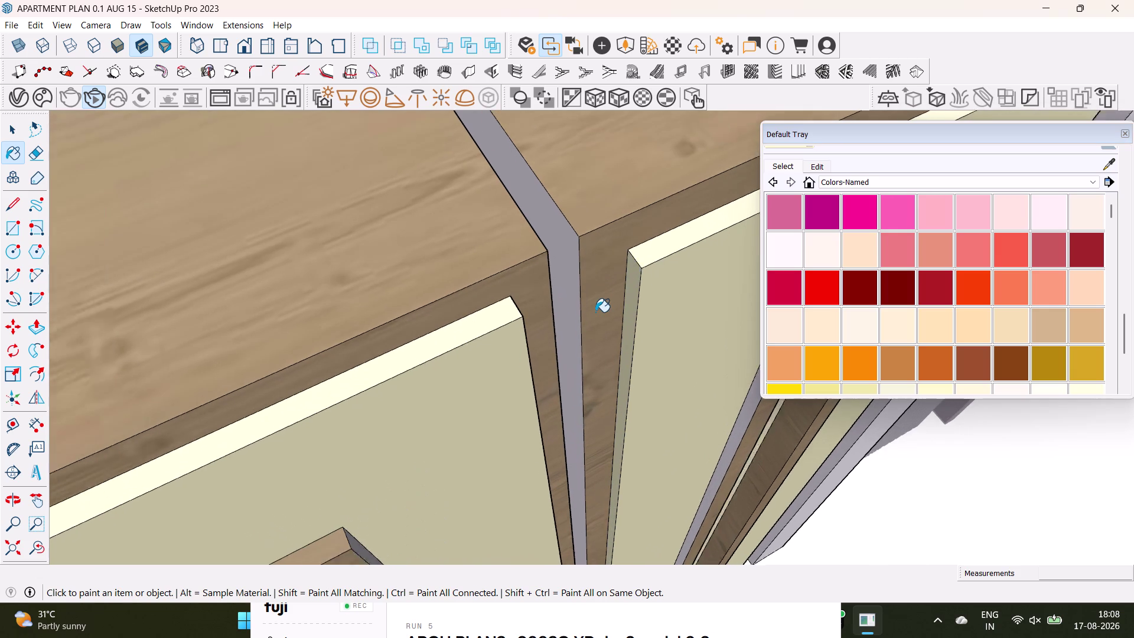
scroll(down, 3)
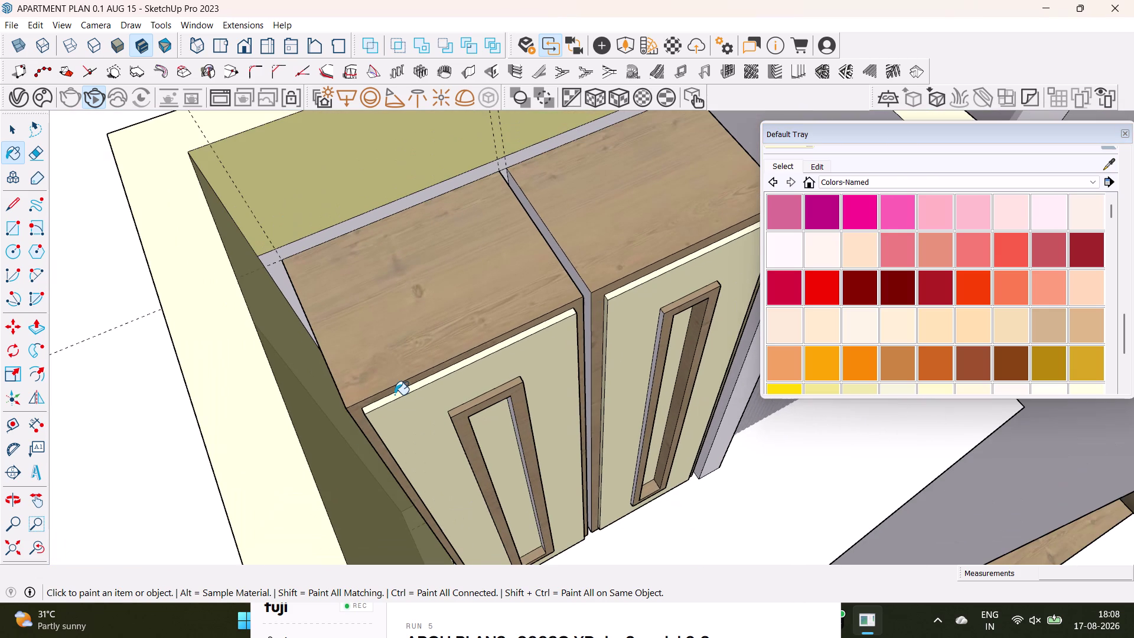
click(1110, 163)
scroll(up, 3)
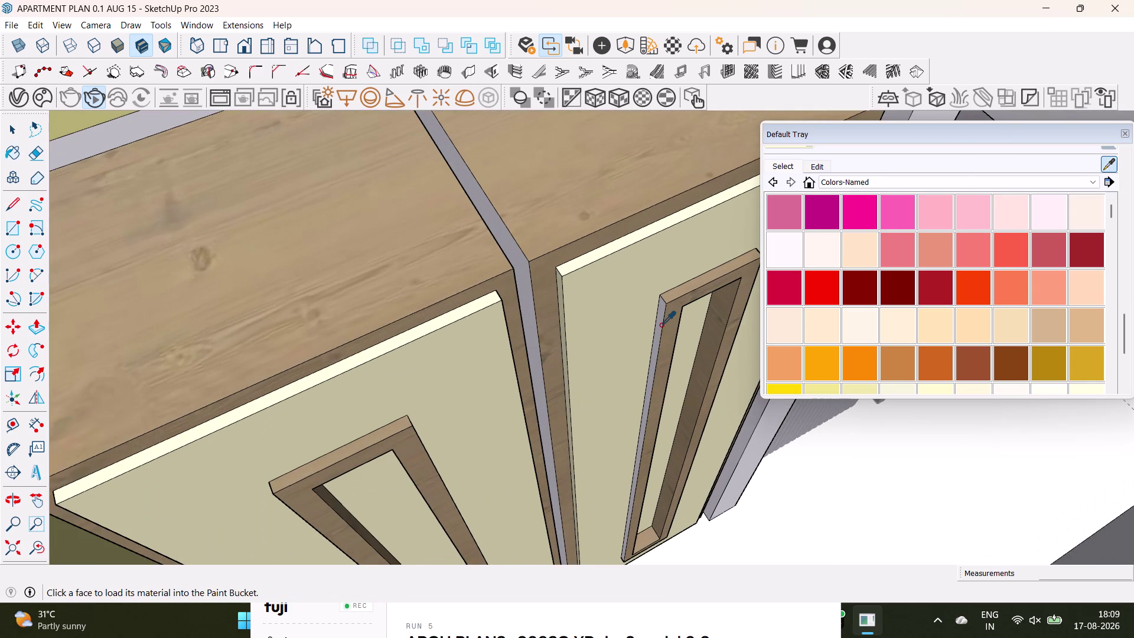
Sample the handle frame's wood and paint it onto the frame's side edge.
click(723, 274)
click(660, 313)
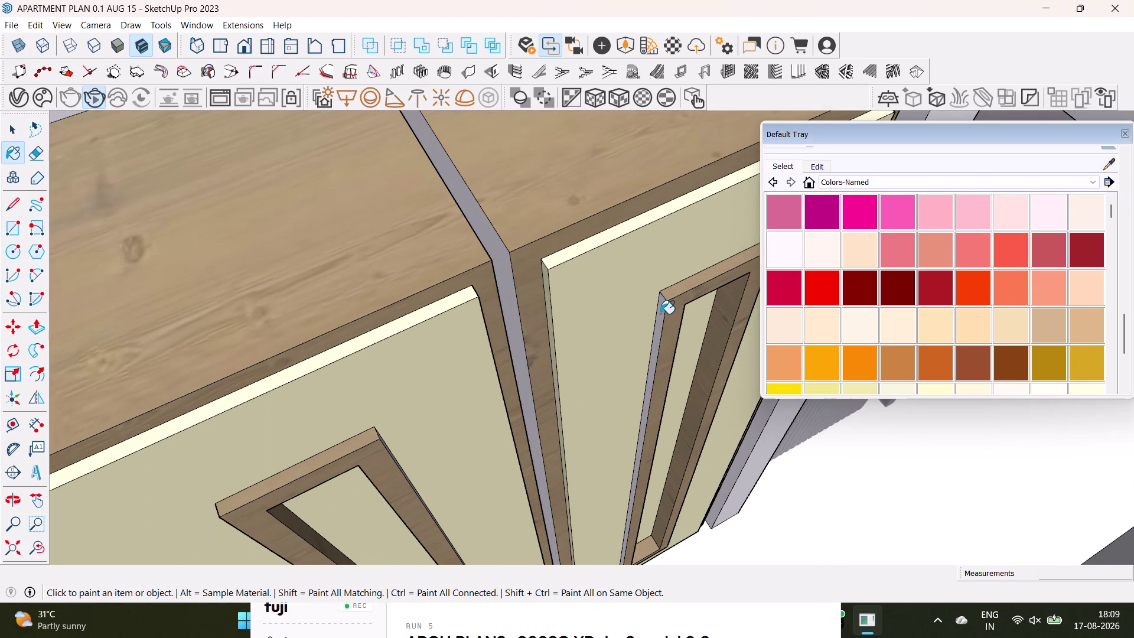
click(660, 308)
click(660, 305)
click(659, 310)
key(space)
Select the handle frame's side face and the wardrobe gap strip, and apply the sampled wood.
scroll(up, 3)
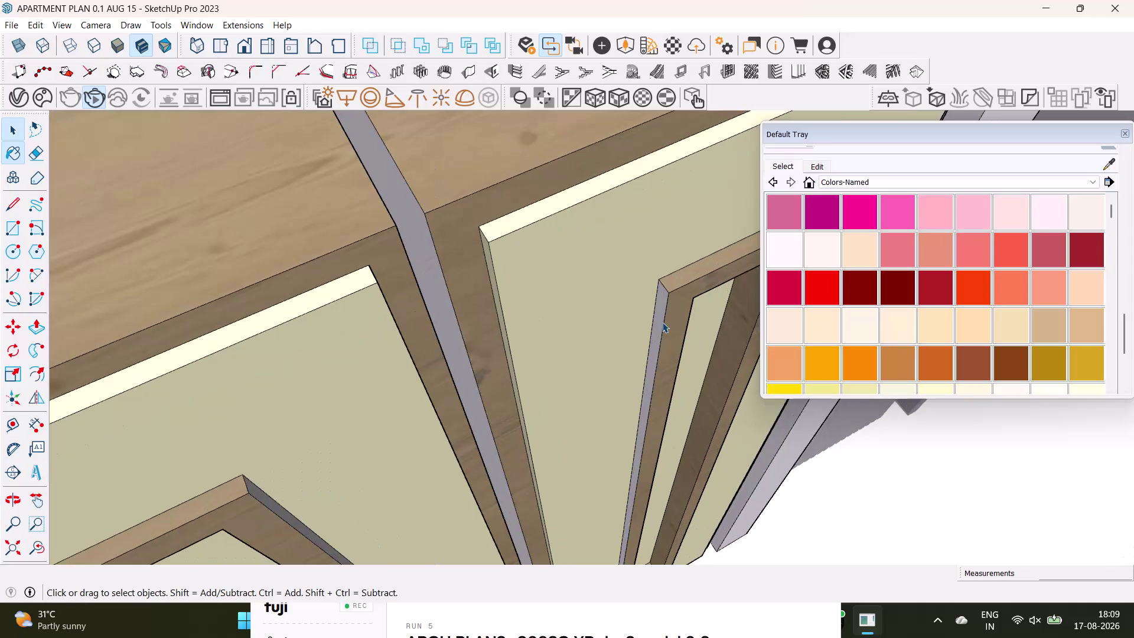
click(661, 320)
click(427, 274)
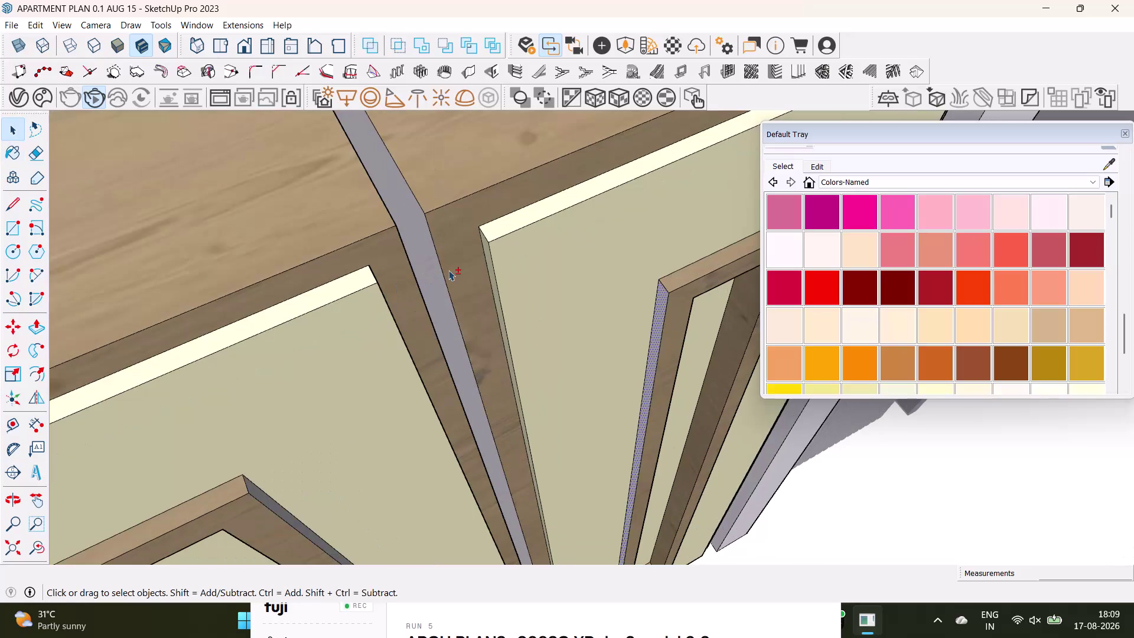
click(1109, 167)
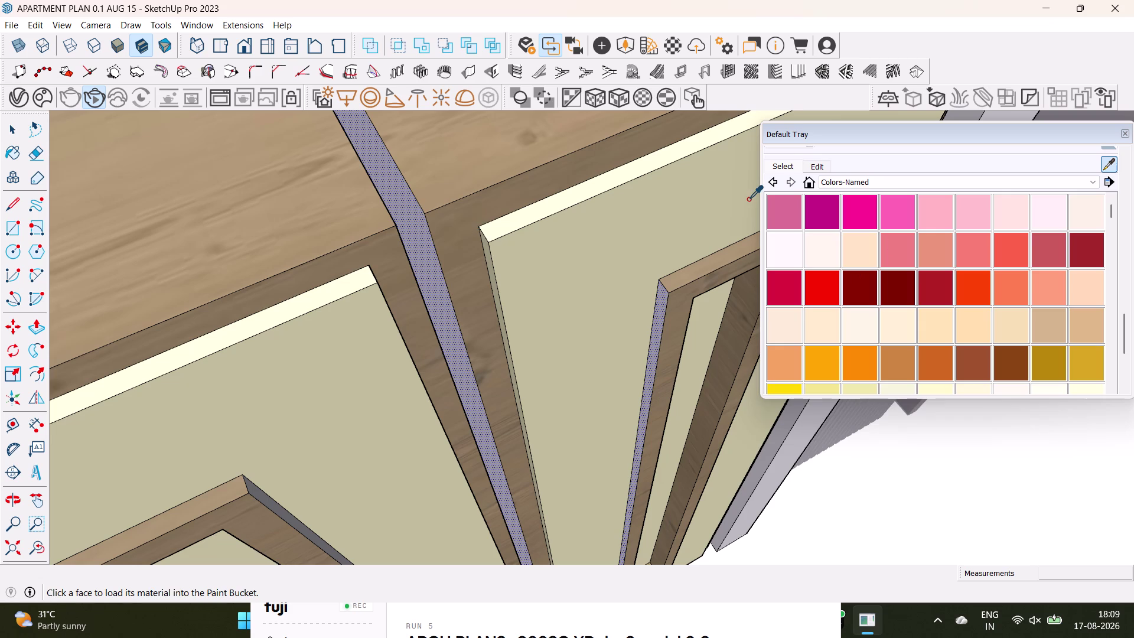
click(686, 275)
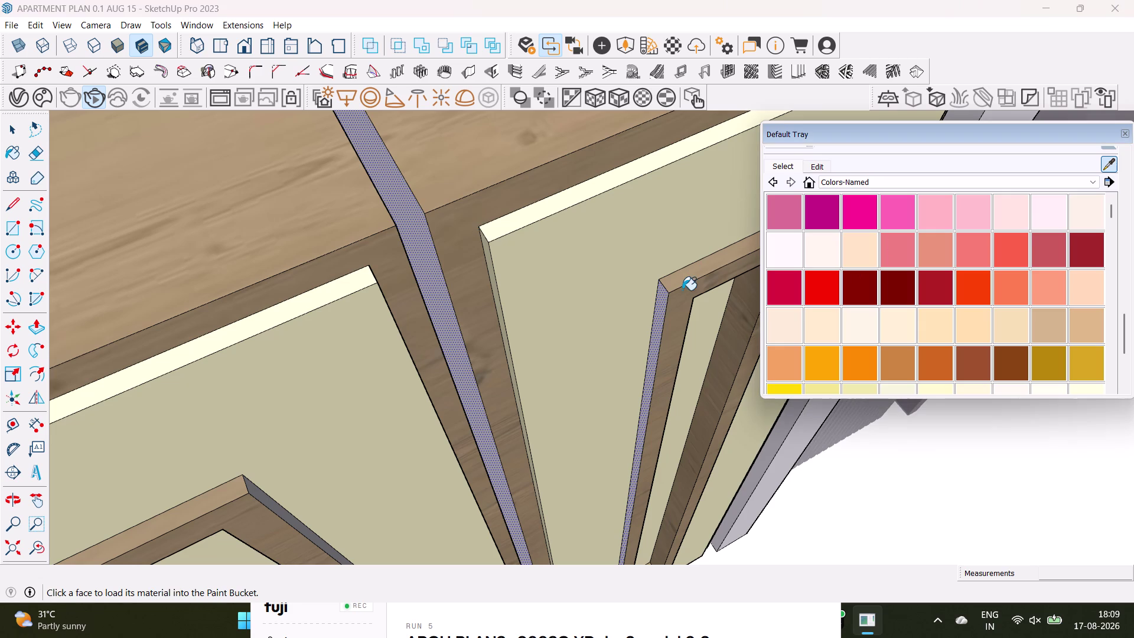
click(662, 303)
scroll(down, 3)
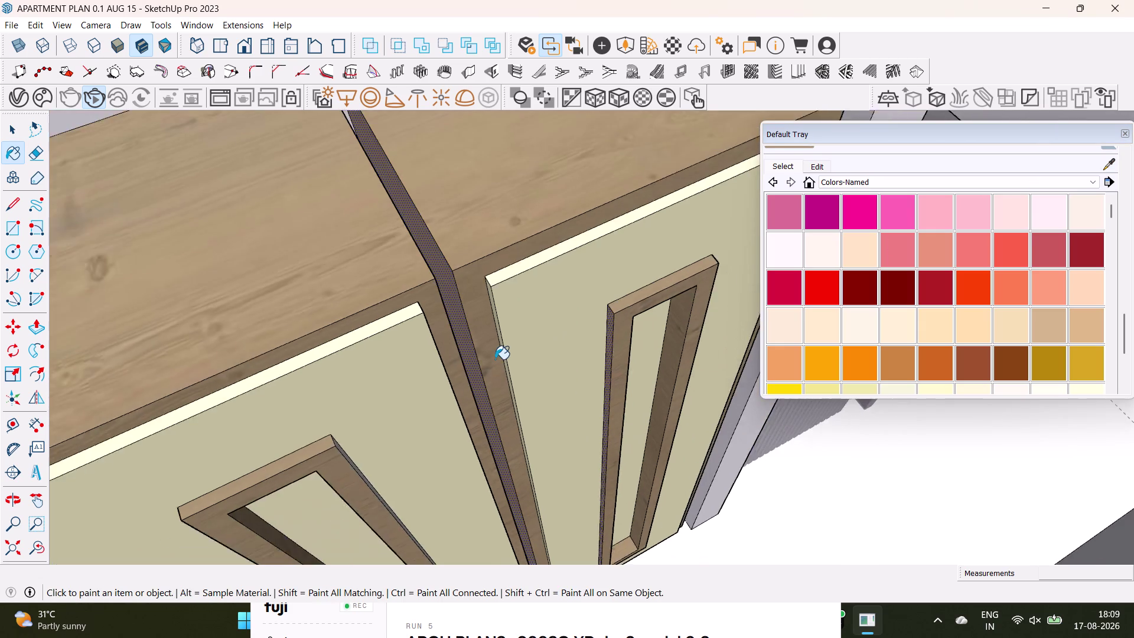
scroll(down, 3)
Orbit out to view both wardrobes from the front together with the bed wall.
middle_drag(527, 349, 497, 398)
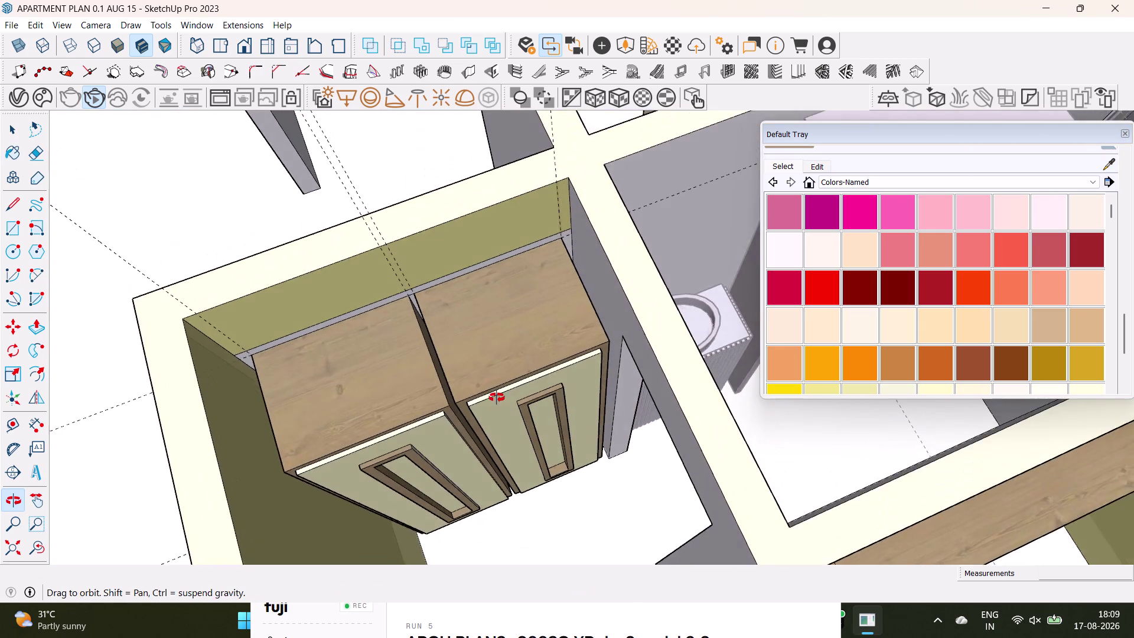
middle_drag(496, 397, 420, 318)
scroll(down, 3)
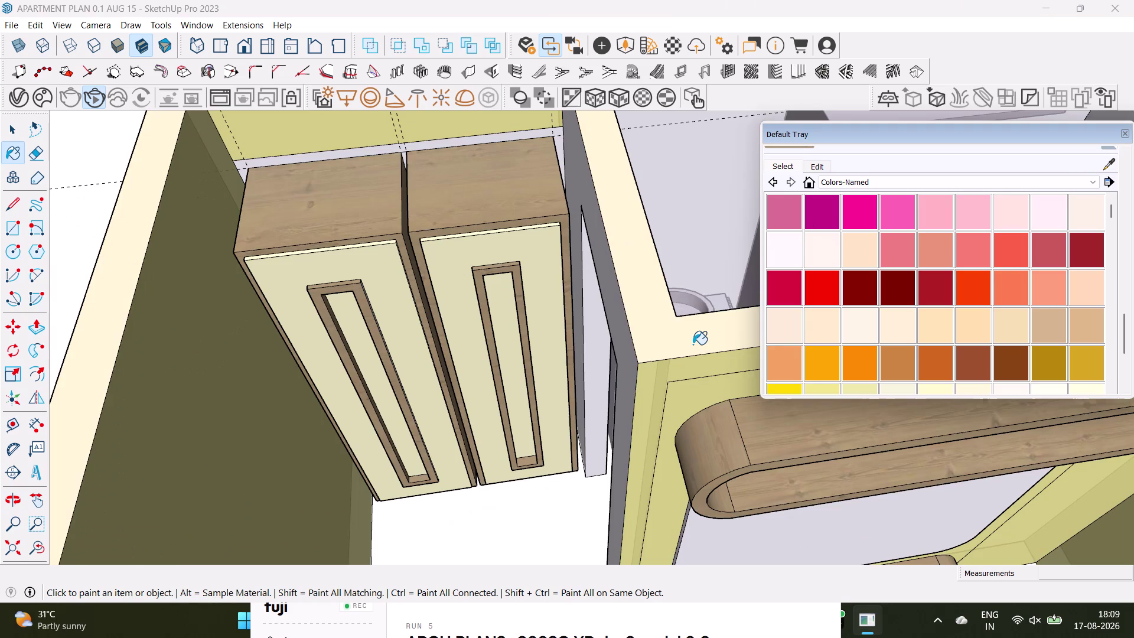
scroll(down, 3)
middle_drag(685, 347, 588, 213)
scroll(down, 3)
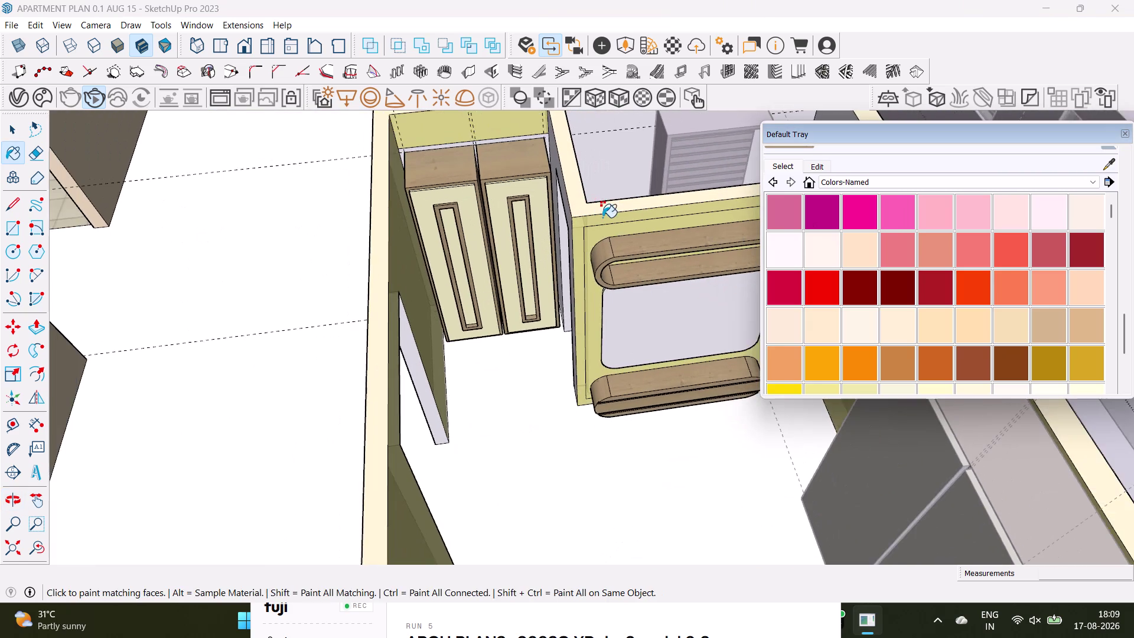
Select all the connected model geometry, then clear the selection.
click(1127, 137)
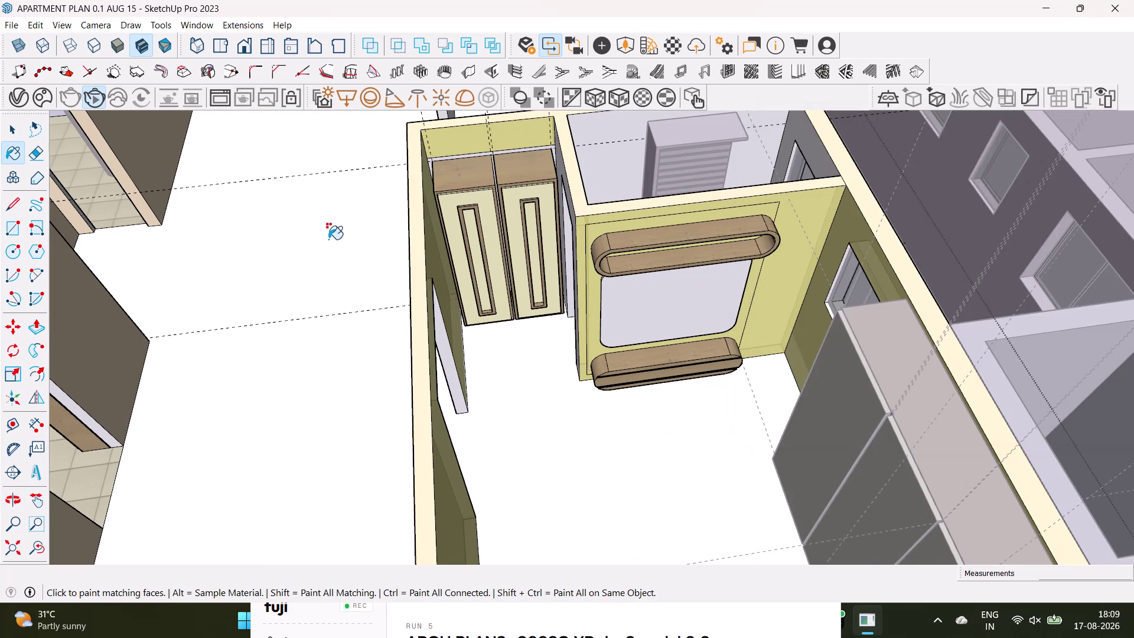
key(space)
click(329, 239)
triple_click(329, 239)
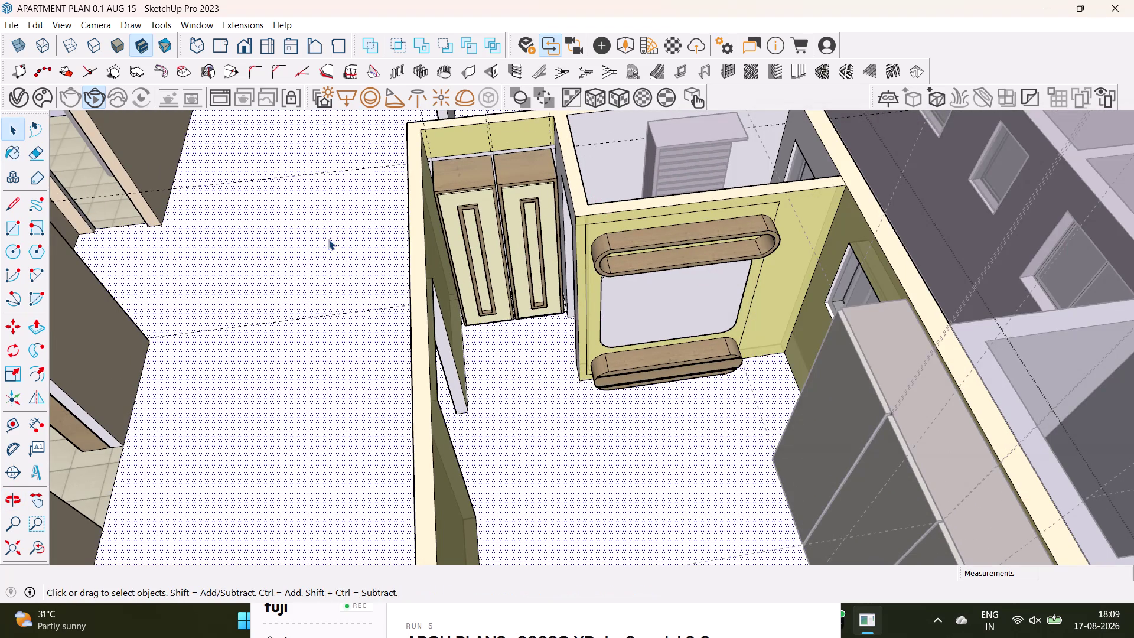
scroll(down, 3)
scroll(down, 3)
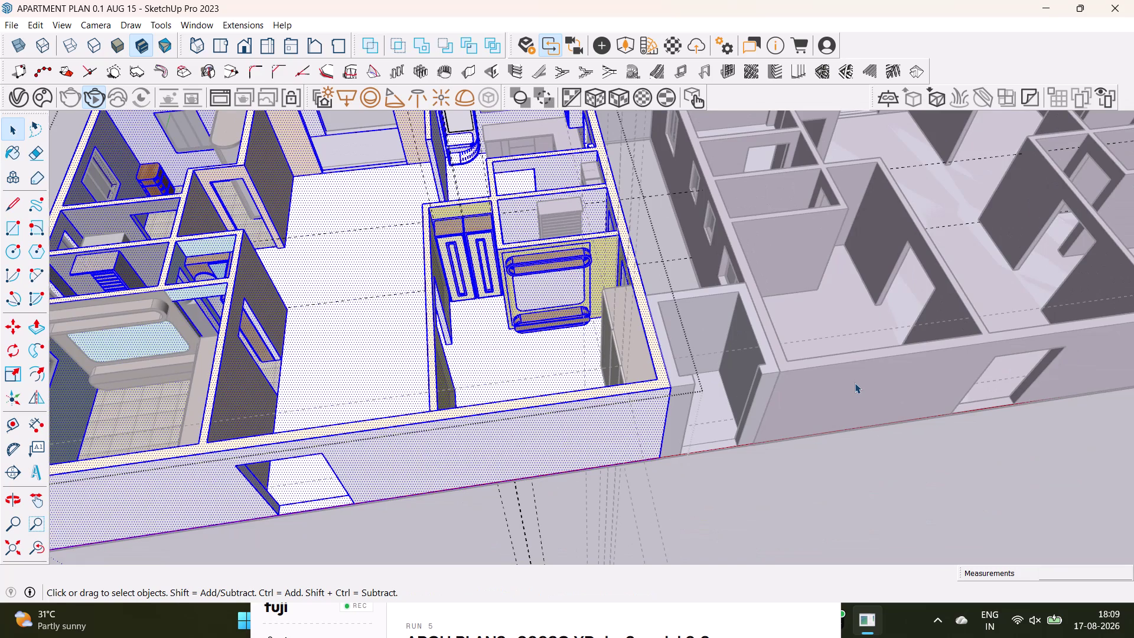
click(895, 459)
click(895, 467)
Orbit to frame the whole bedroom, briefly selecting and clearing its walls and furniture.
middle_drag(409, 355, 653, 332)
scroll(up, 3)
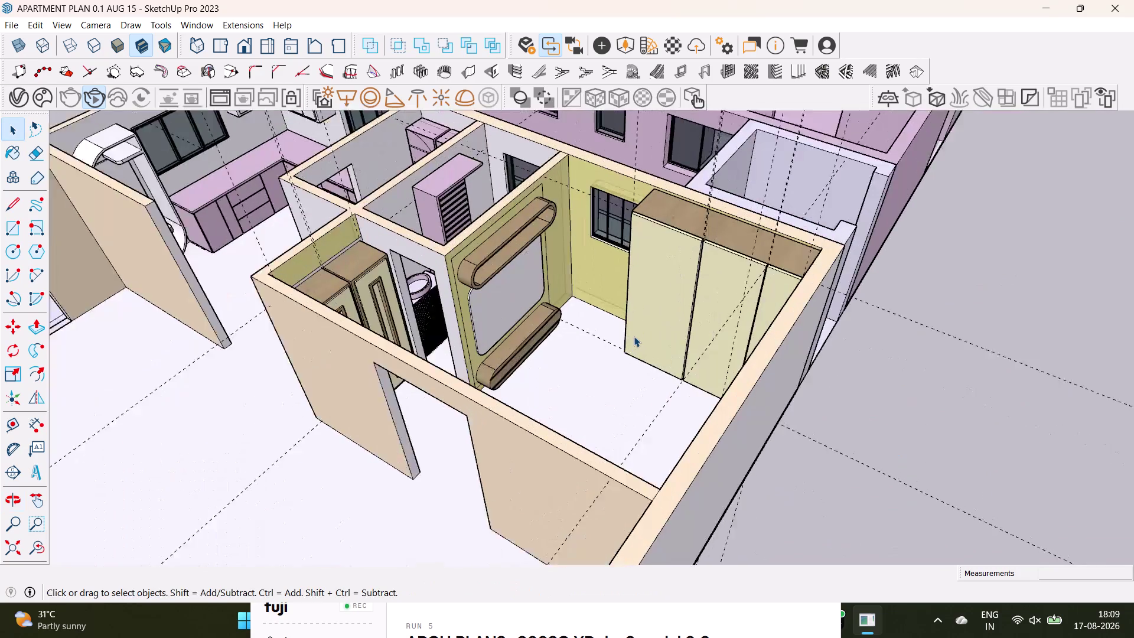
middle_drag(634, 336, 635, 282)
middle_drag(634, 283, 550, 348)
middle_drag(564, 357, 565, 366)
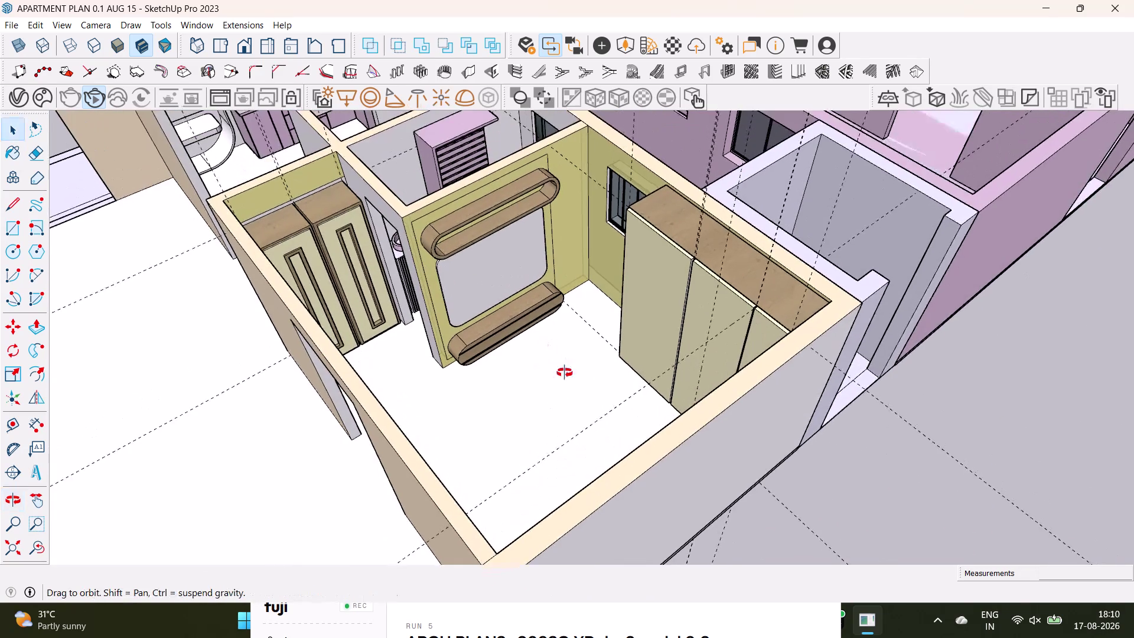
middle_drag(565, 366, 530, 369)
middle_drag(618, 320, 609, 325)
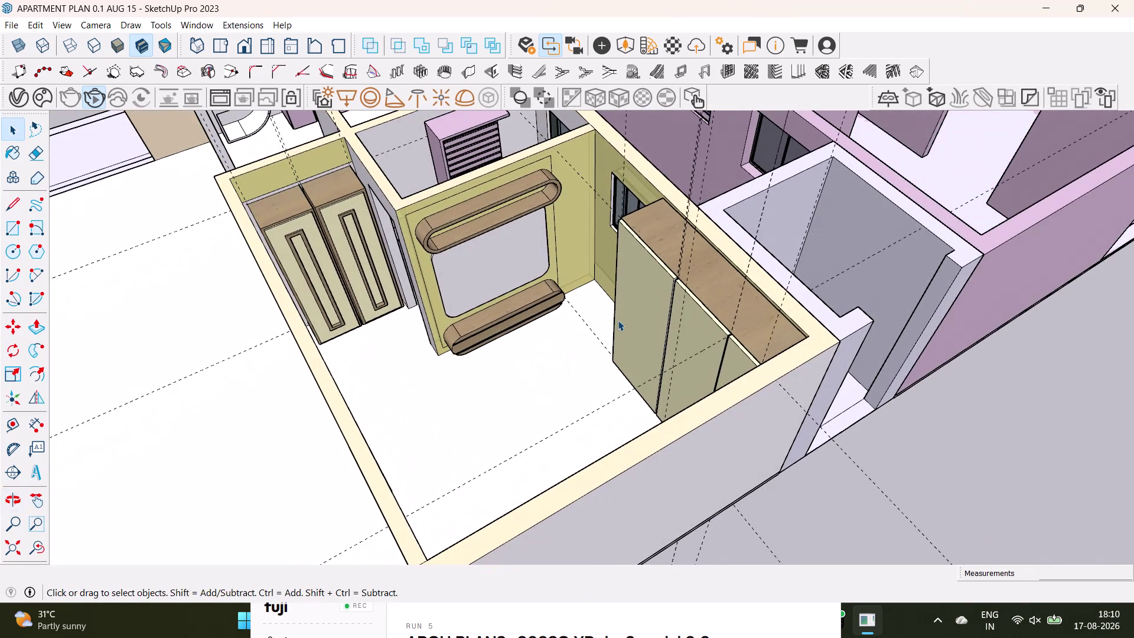
middle_drag(608, 325, 594, 319)
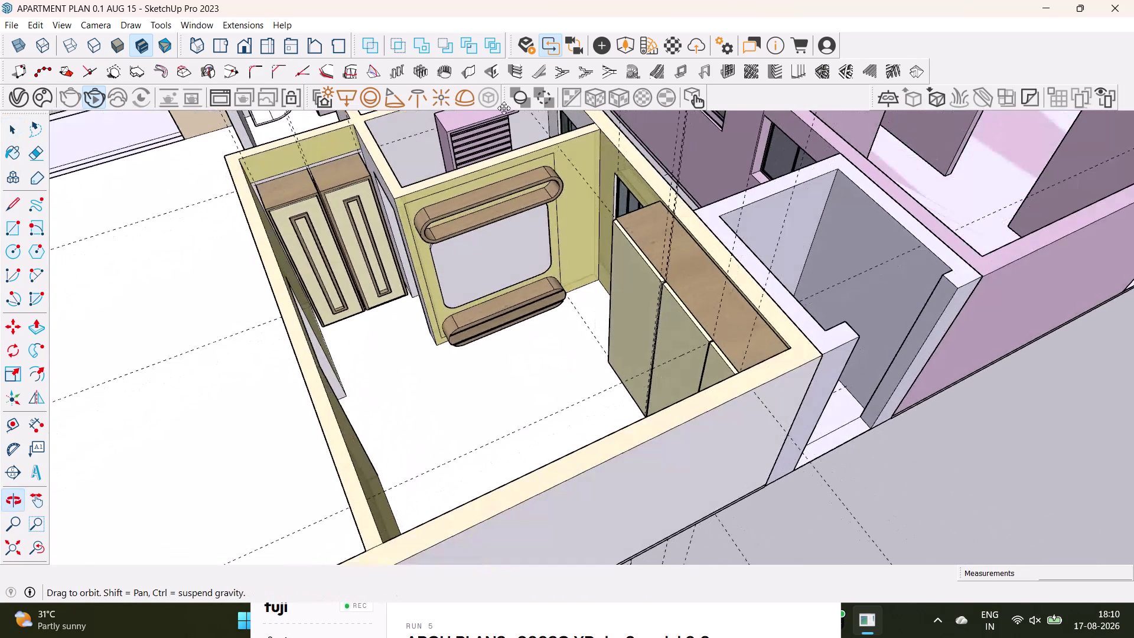
click(562, 164)
click(573, 205)
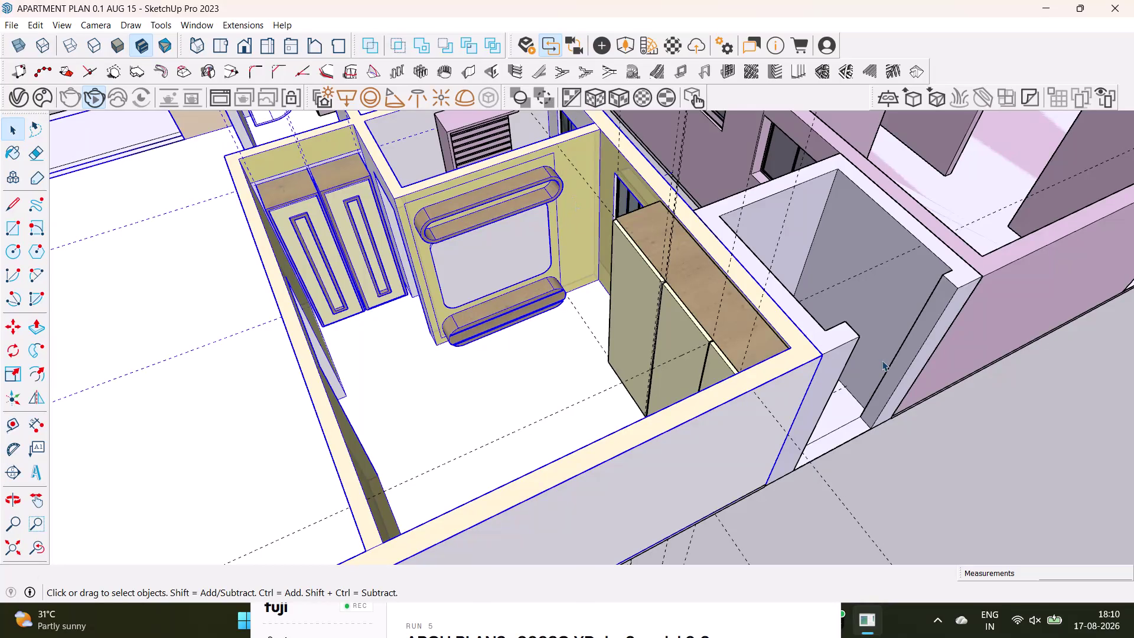
click(873, 529)
Settle the bedroom view and start the V-Ray interactive render preview.
middle_drag(403, 399, 444, 381)
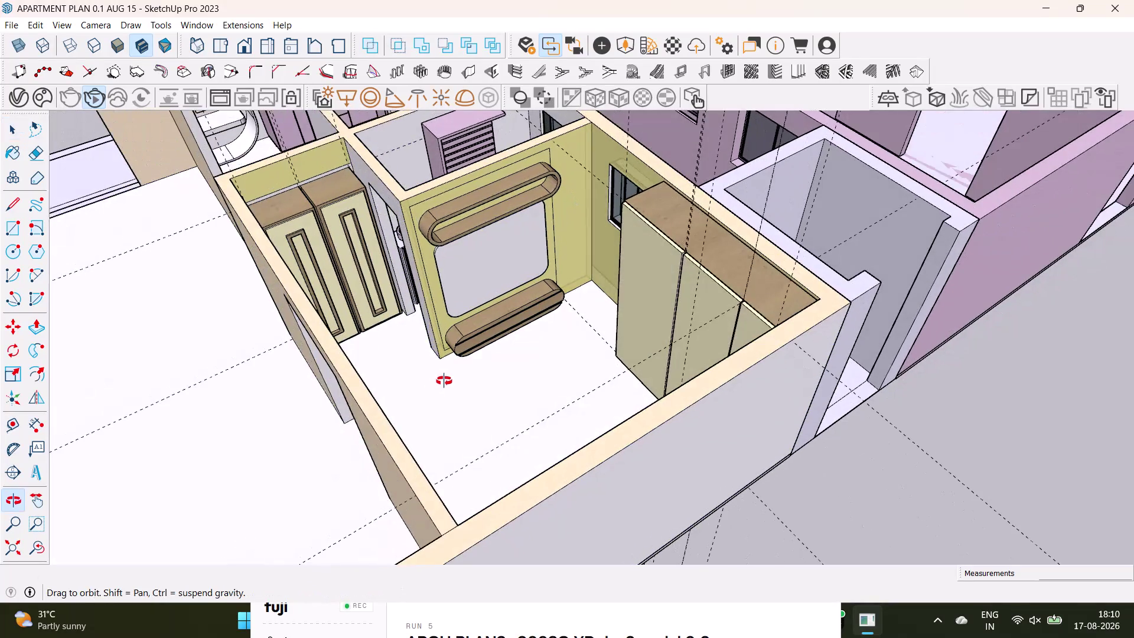
middle_drag(444, 381, 431, 390)
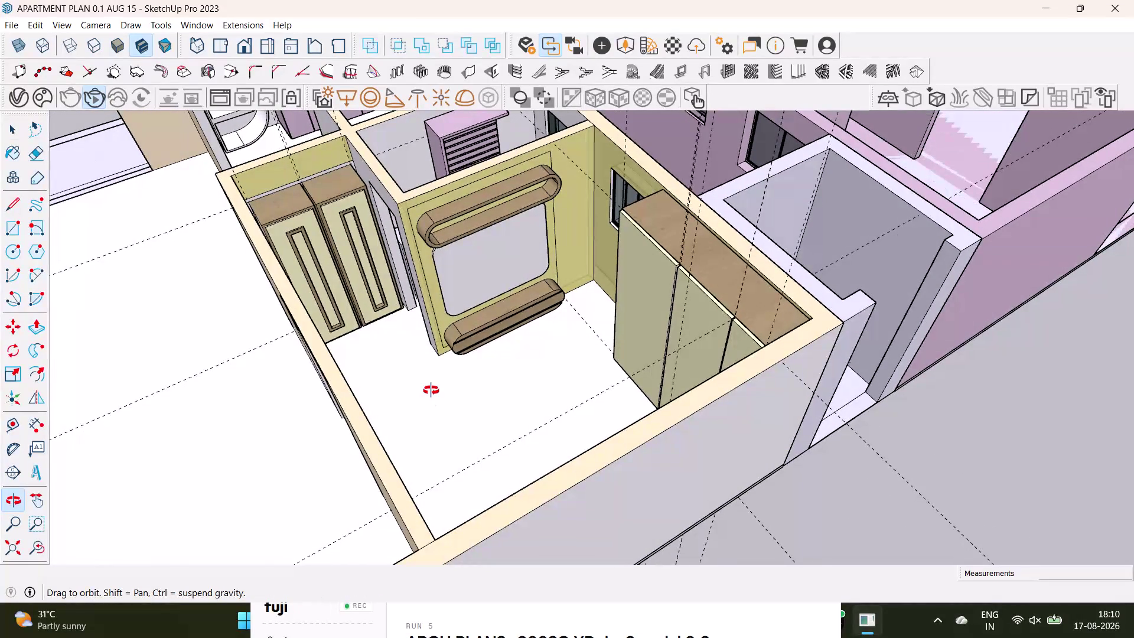
click(85, 95)
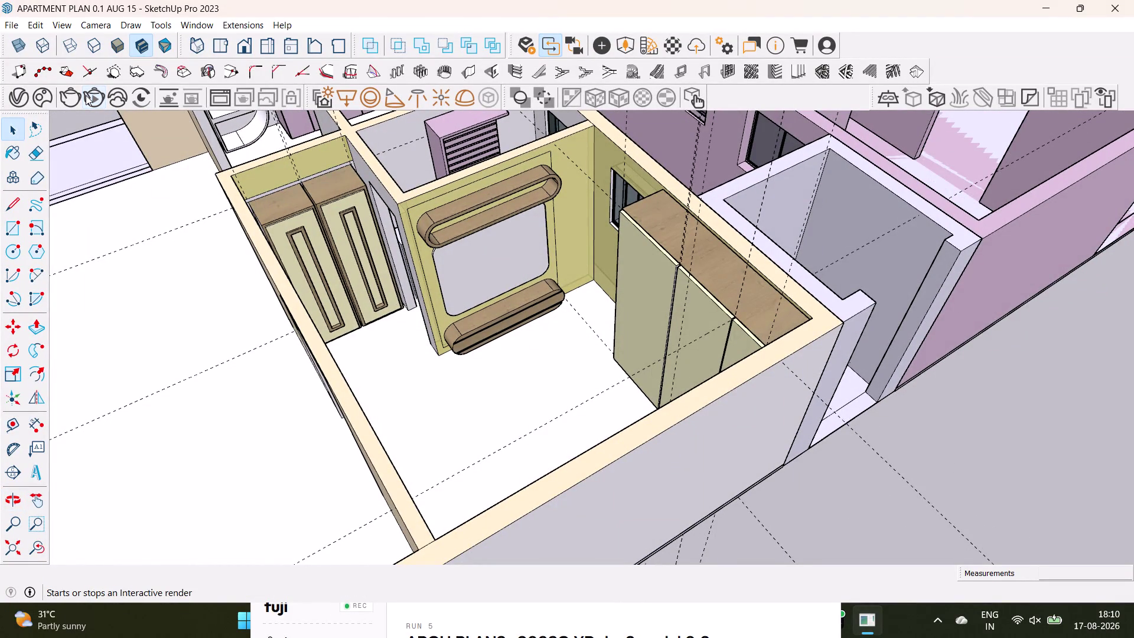
click(91, 98)
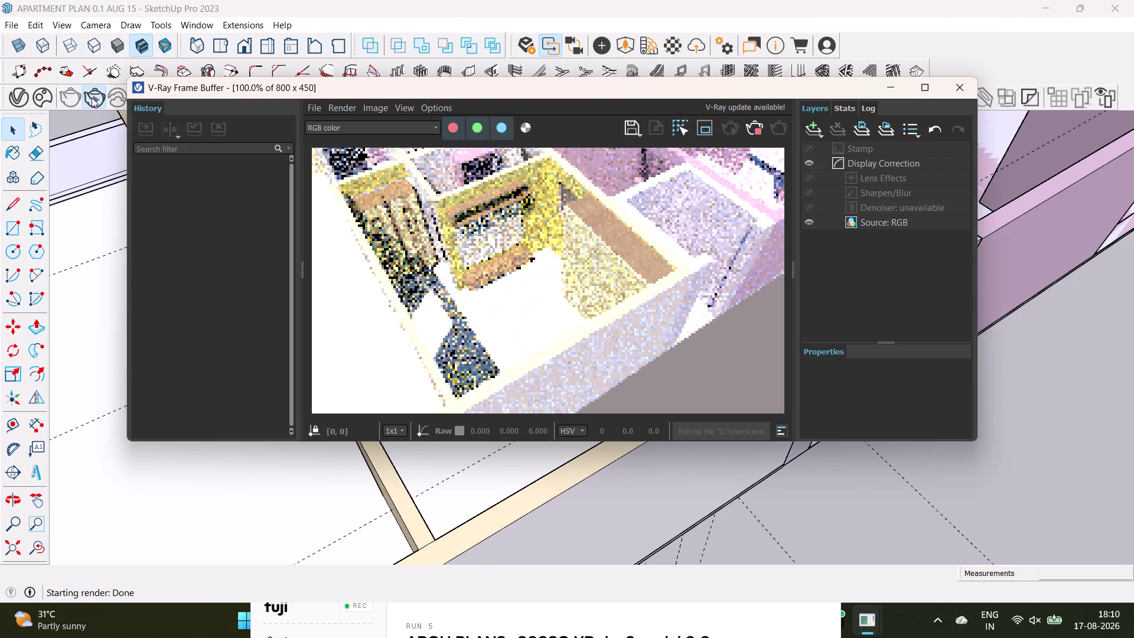